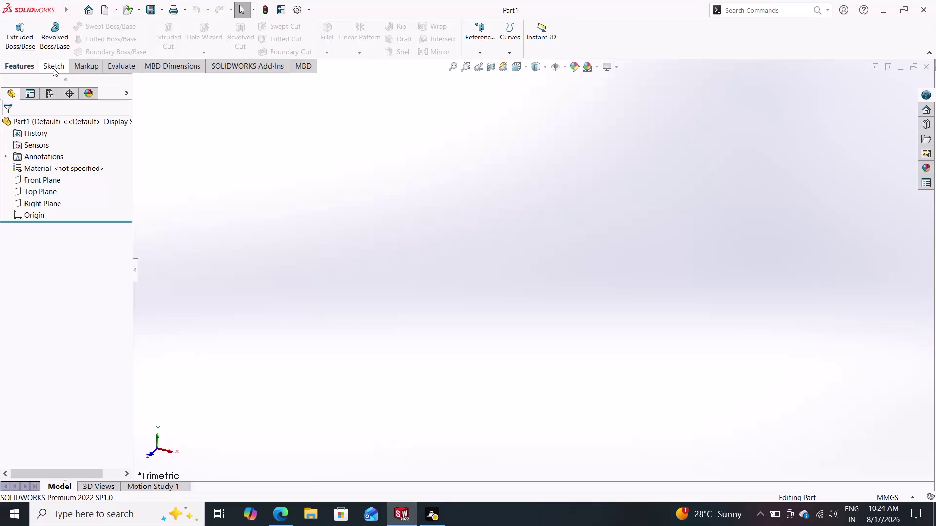
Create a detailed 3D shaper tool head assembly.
Start a new sketch on the Front Plane from the Sketch tab.
click(52, 68)
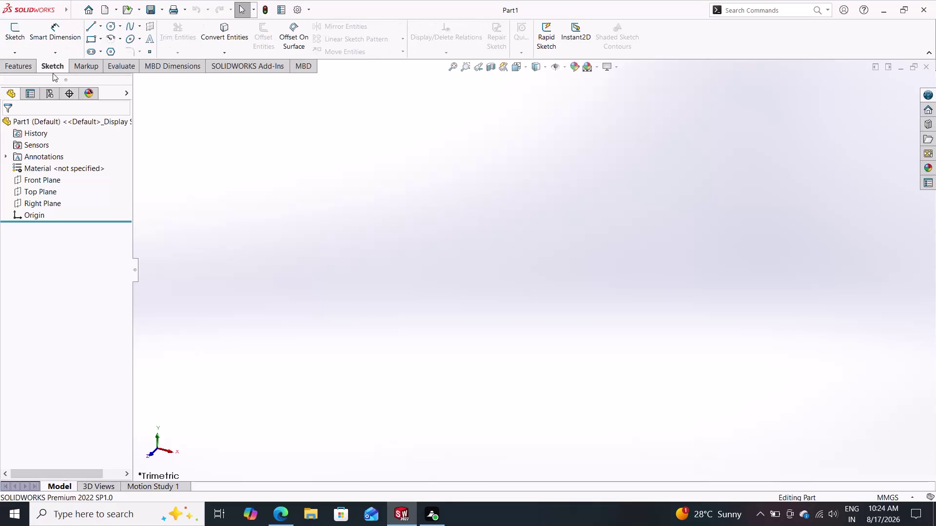
click(56, 177)
click(67, 164)
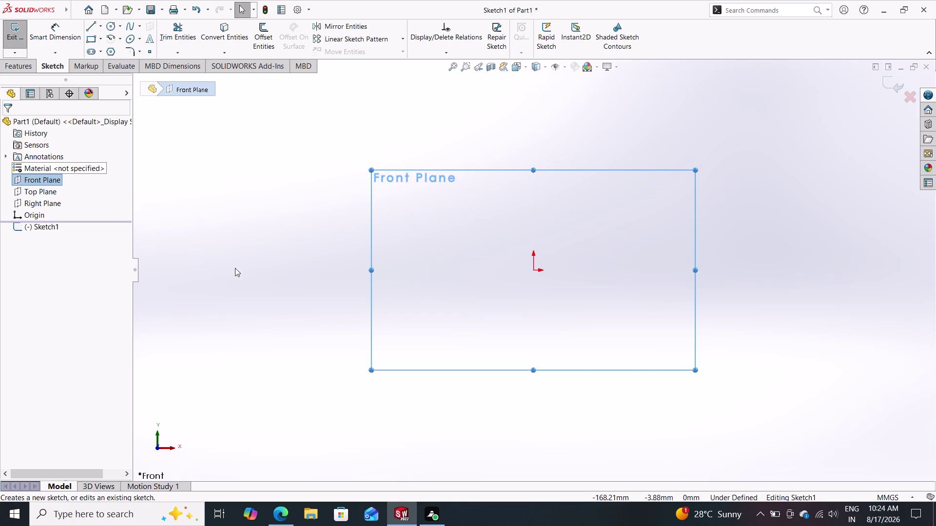
click(92, 31)
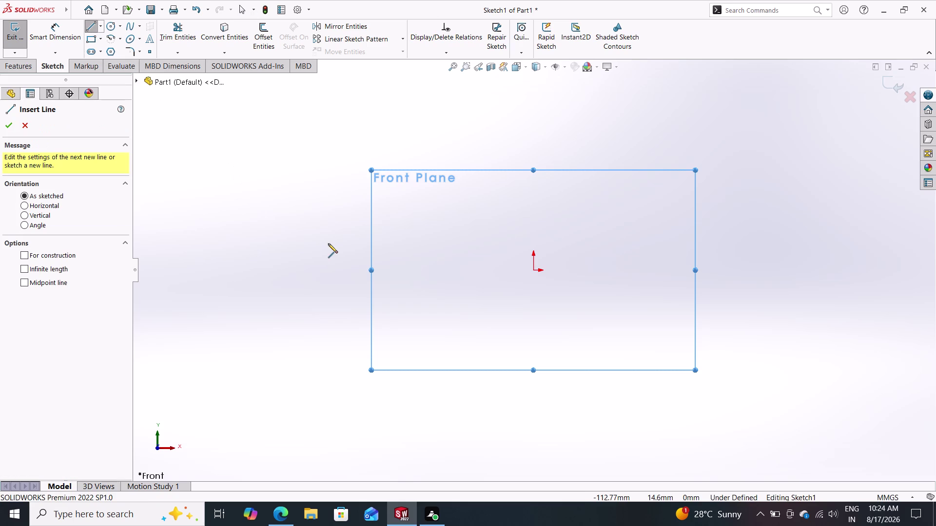
Draw a horizontal centerline through the origin with the Centerline tool.
key(Escape)
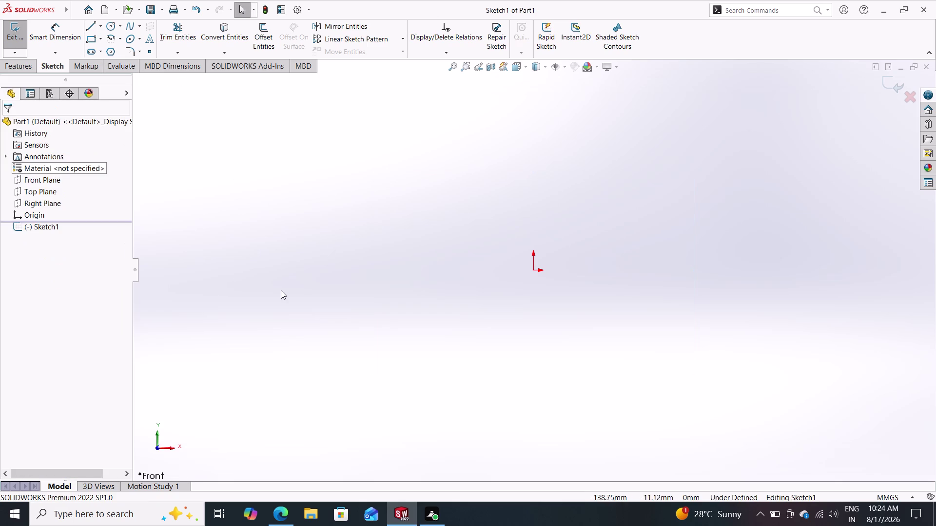
click(103, 27)
click(108, 48)
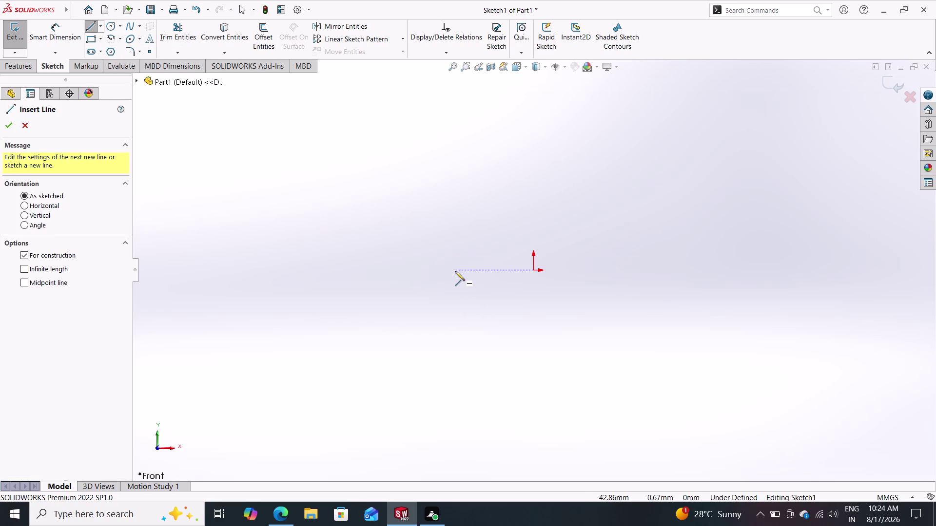
click(439, 271)
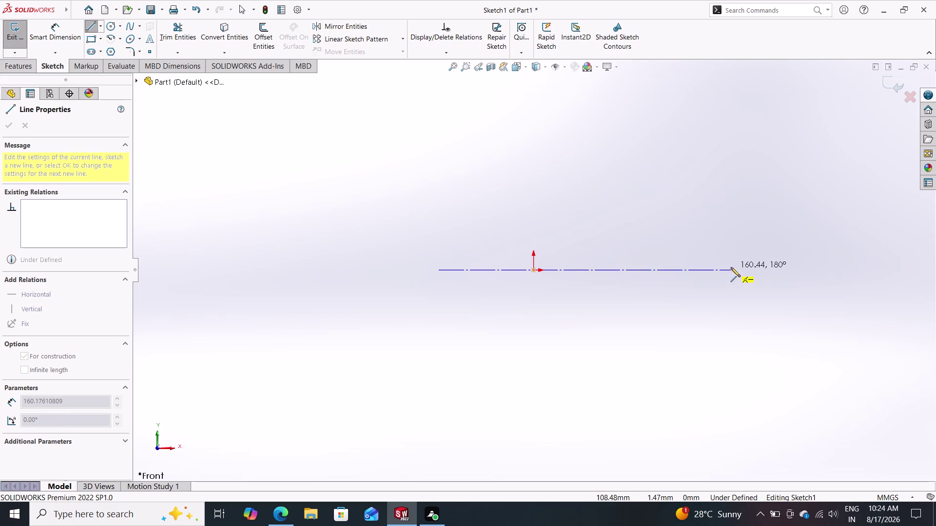
click(702, 269)
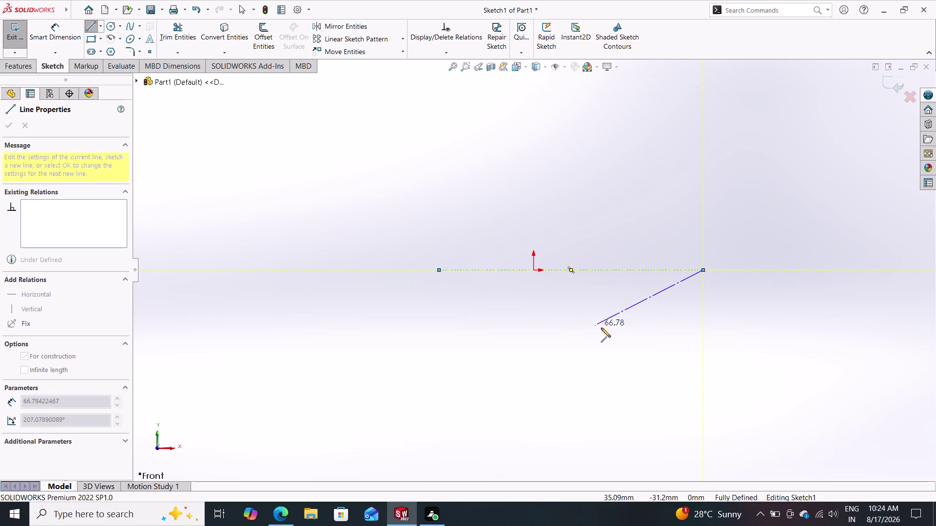
double_click(615, 327)
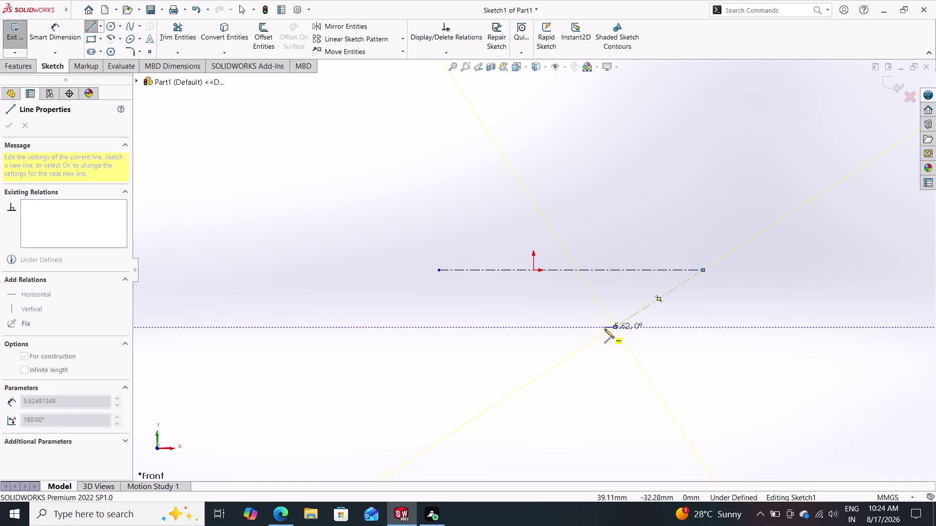
double_click(677, 332)
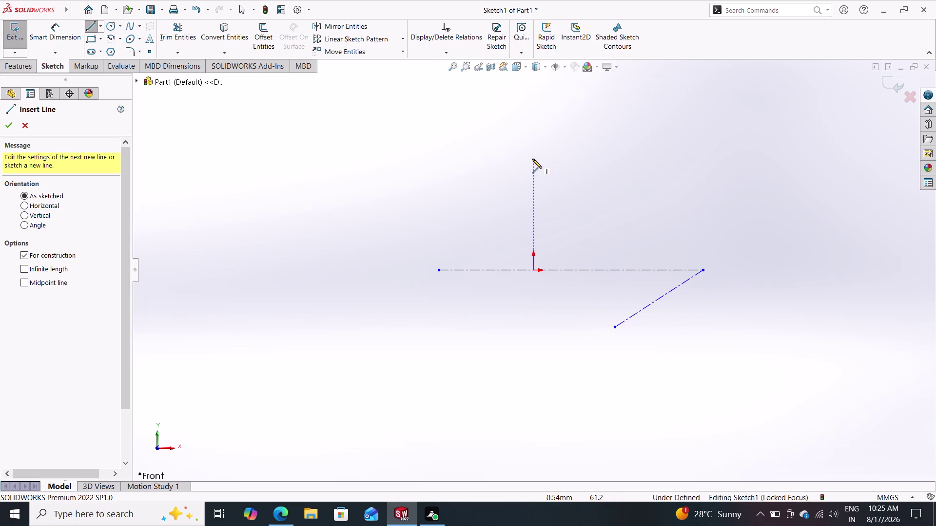
Draw a vertical centerline through the origin and delete the stray angled line.
click(530, 135)
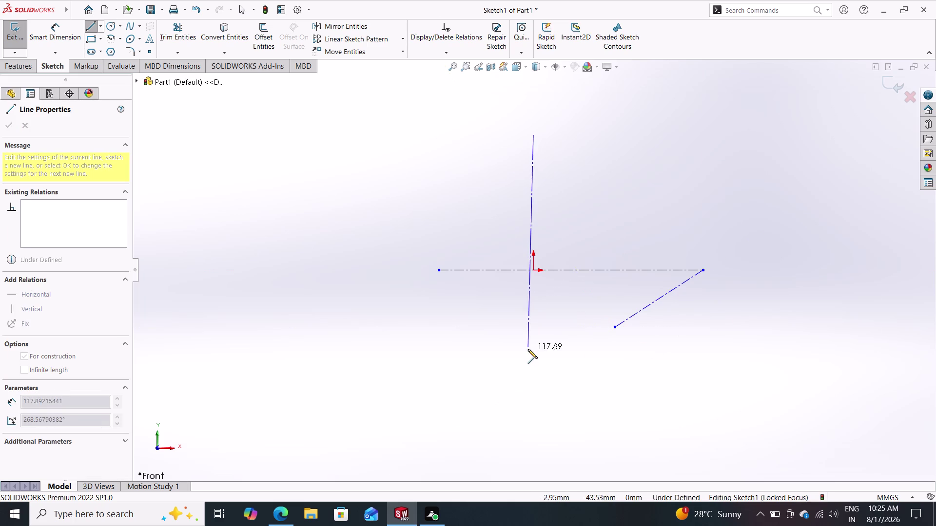
click(532, 389)
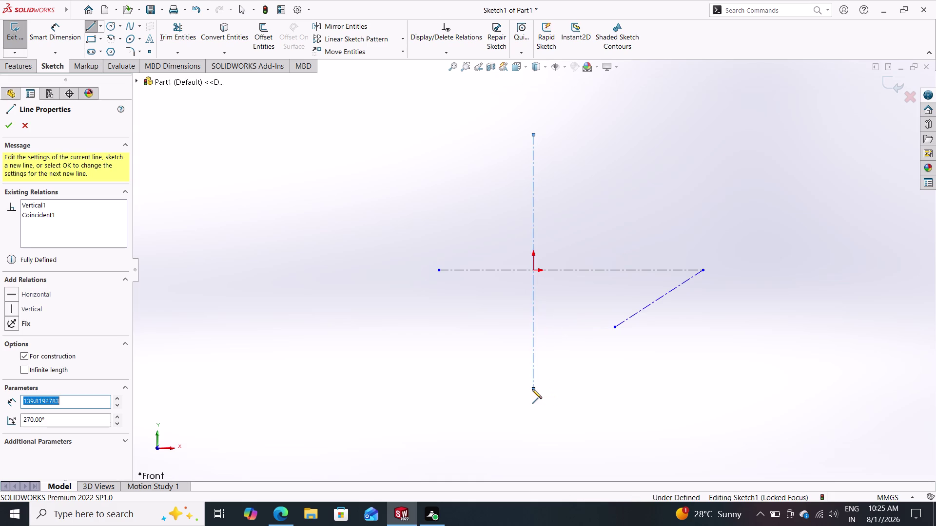
double_click(555, 386)
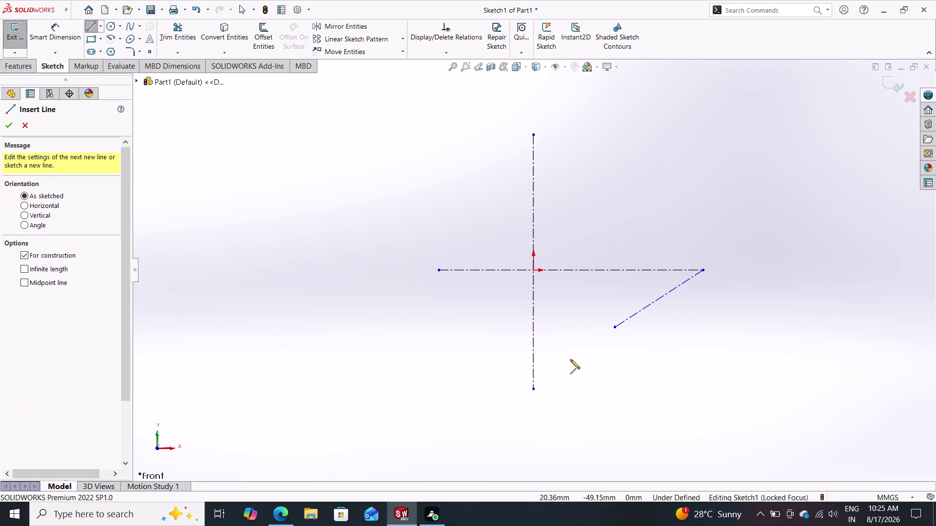
key(Escape)
click(635, 311)
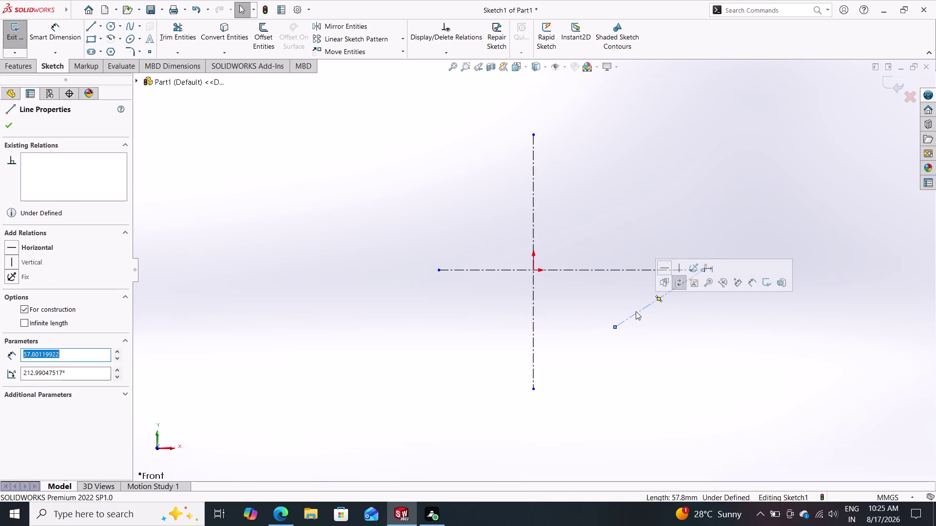
key(Delete)
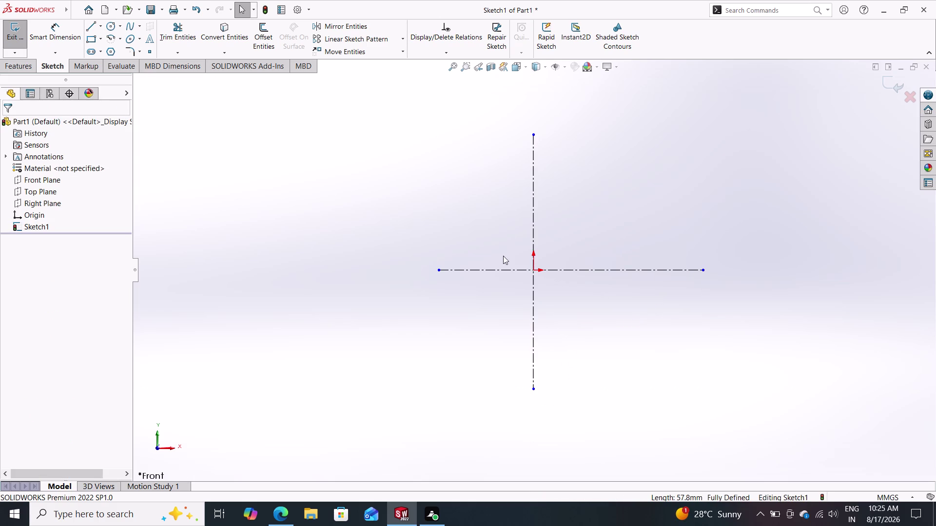
Drag the horizontal centerline's left endpoint farther left of the origin.
drag(438, 269, 390, 273)
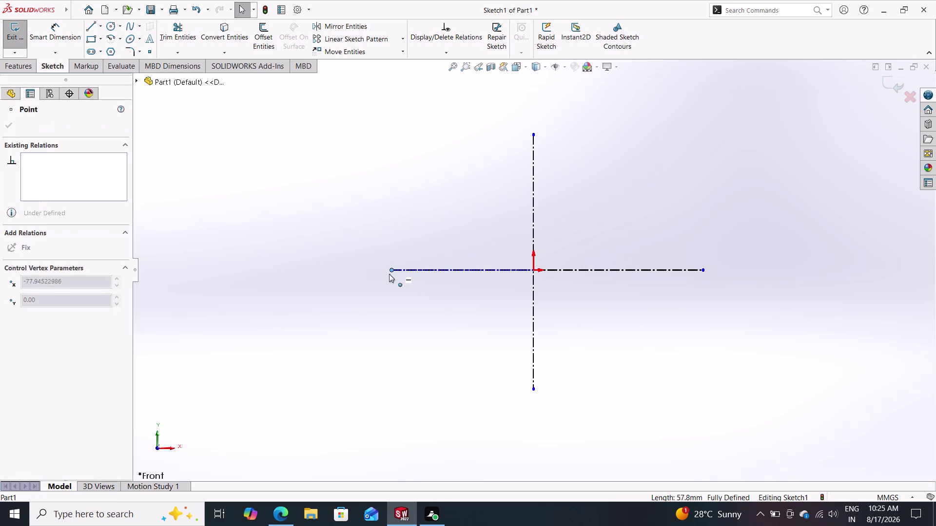
drag(390, 274, 370, 274)
click(476, 336)
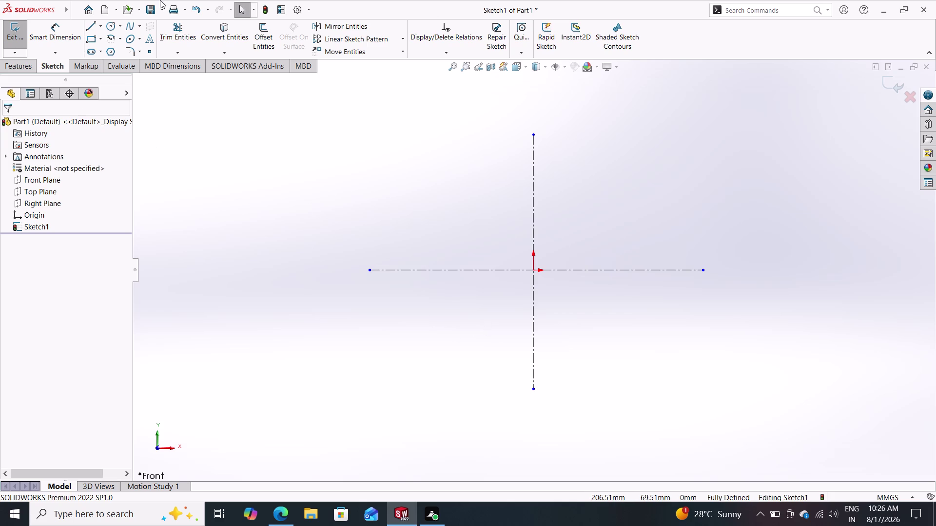
click(110, 29)
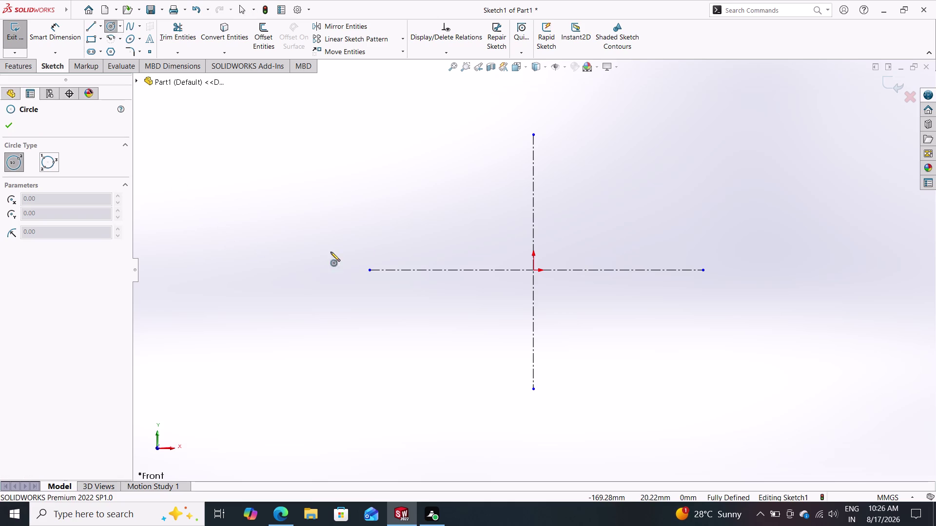
Draw a circle centred on the origin, its radius reaching the centerline's end.
click(532, 270)
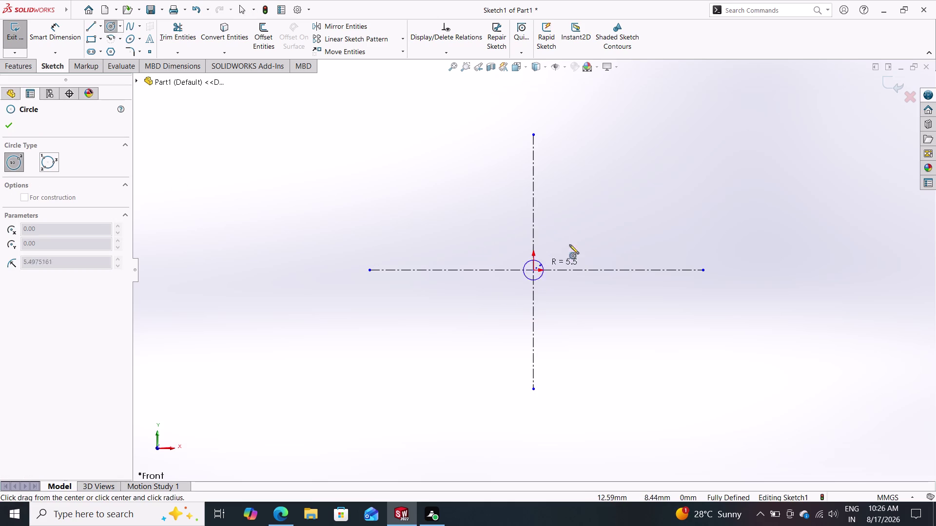
click(644, 142)
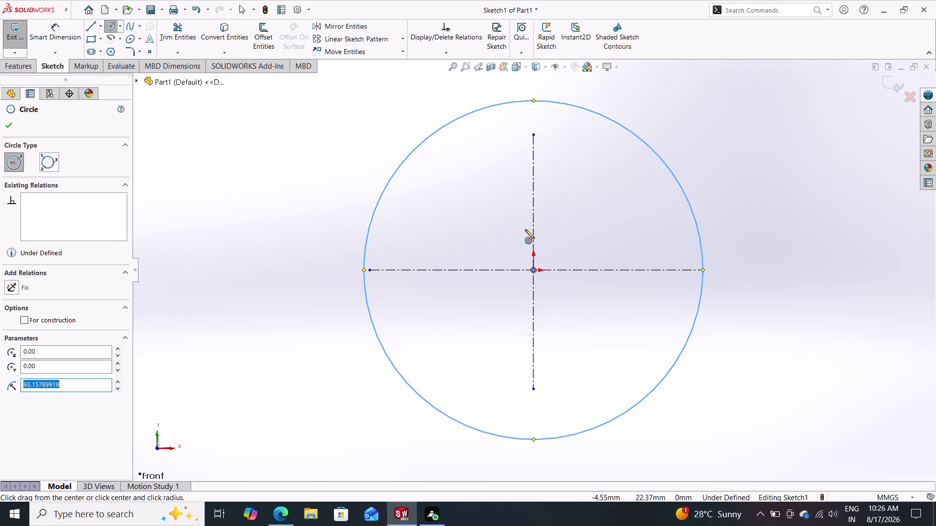
click(64, 32)
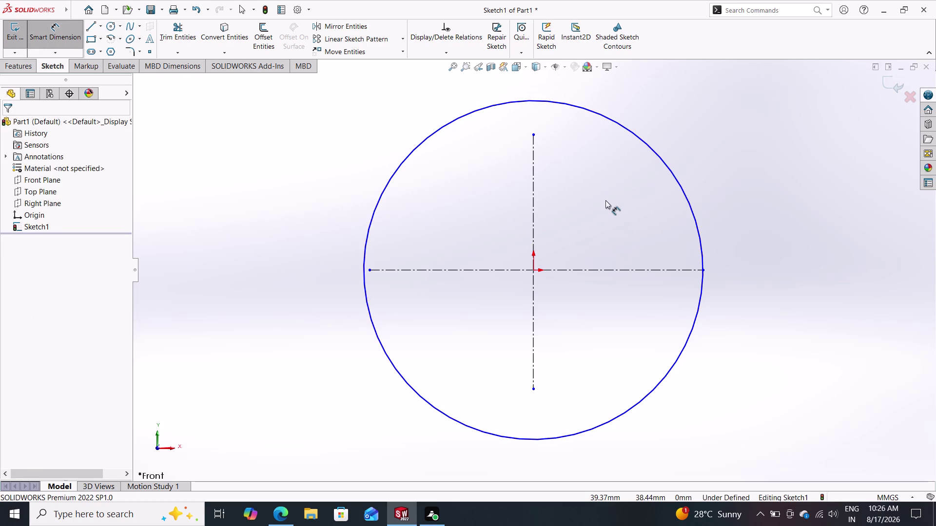
click(683, 187)
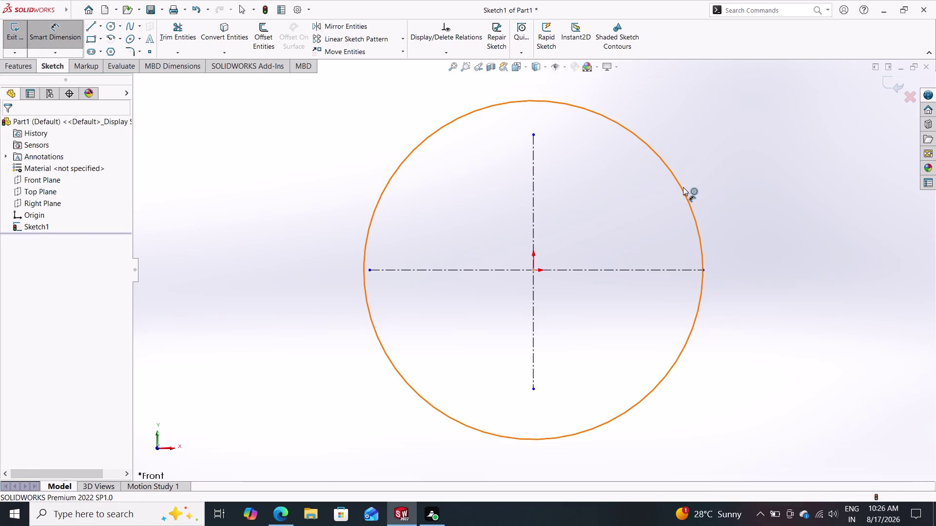
Place a diameter dimension beside the circle and clear its existing value.
click(738, 211)
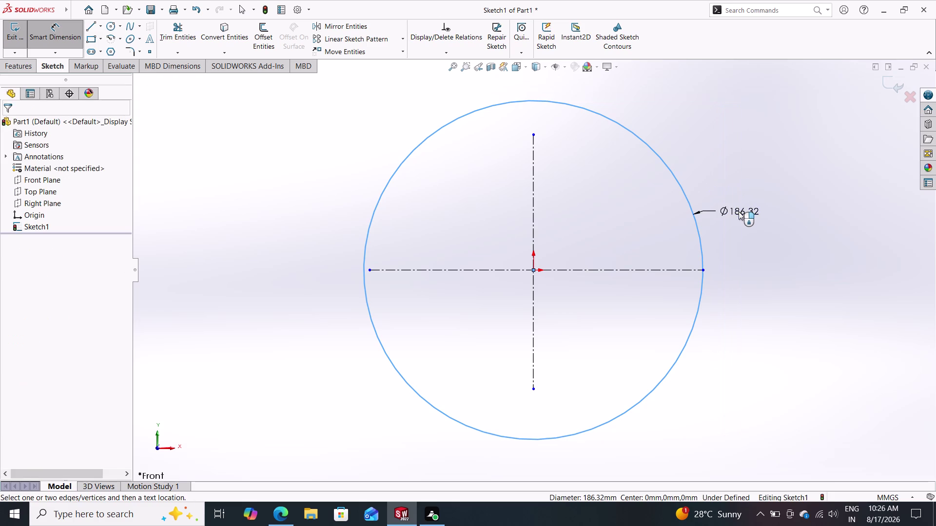
key(End)
key(Clear)
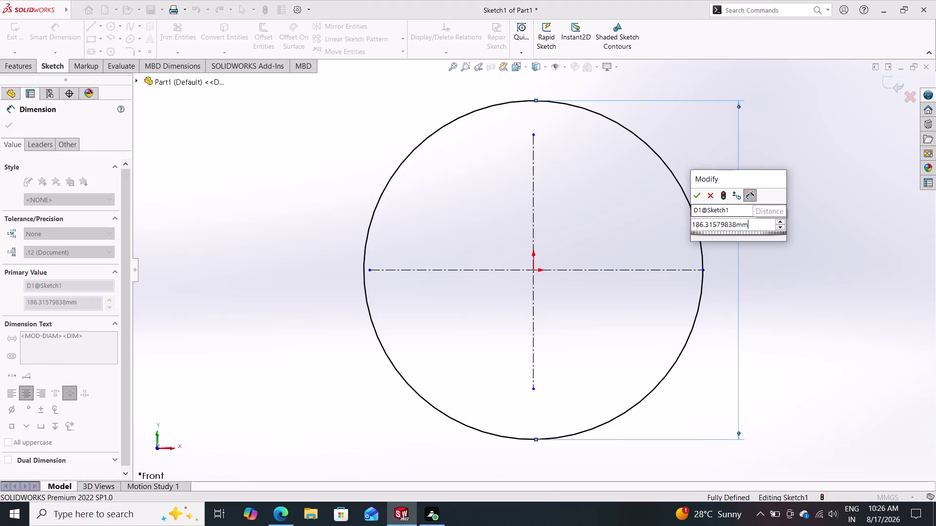
key(Clear)
drag(762, 229, 667, 234)
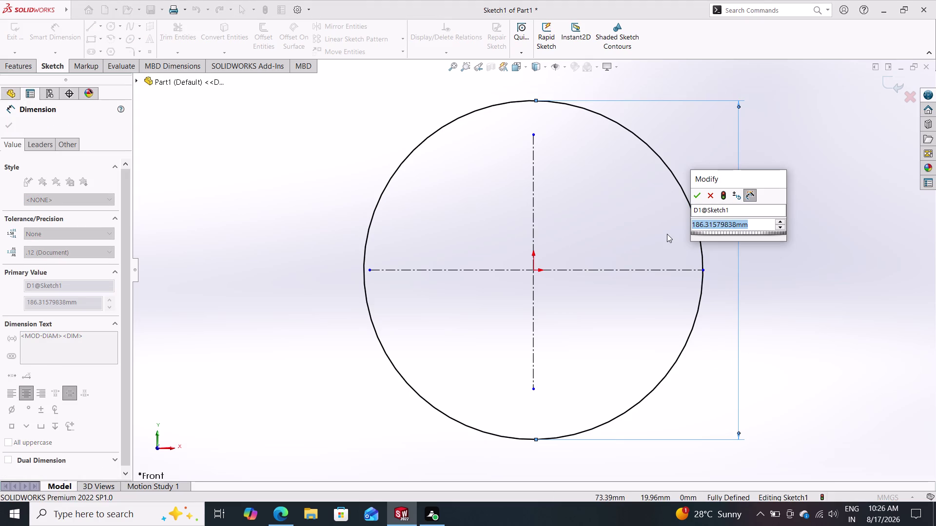
key(End)
key(Clear)
key(Clear)
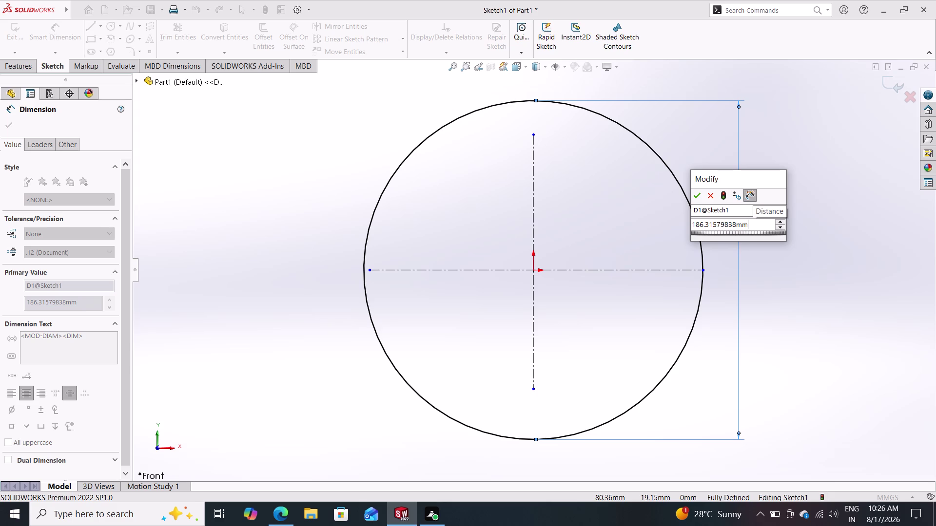
drag(755, 222, 638, 237)
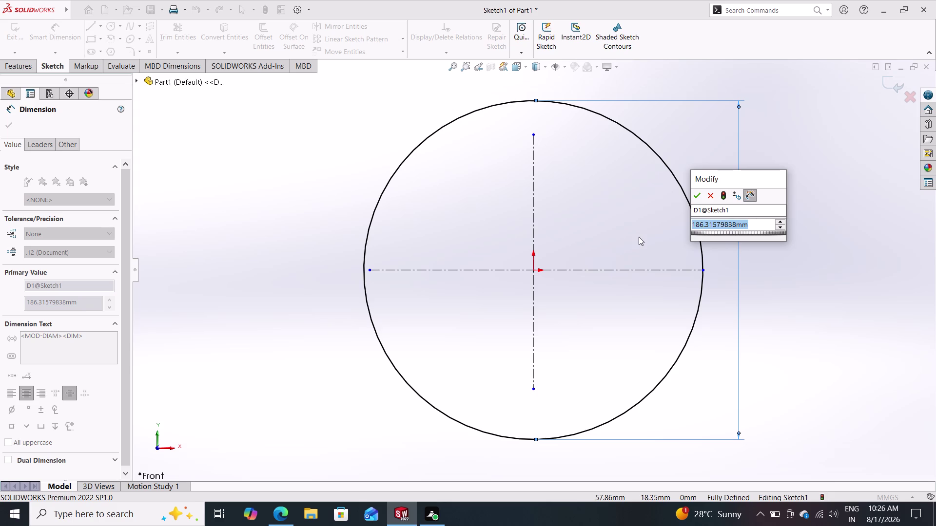
key(BackSpace)
key(End)
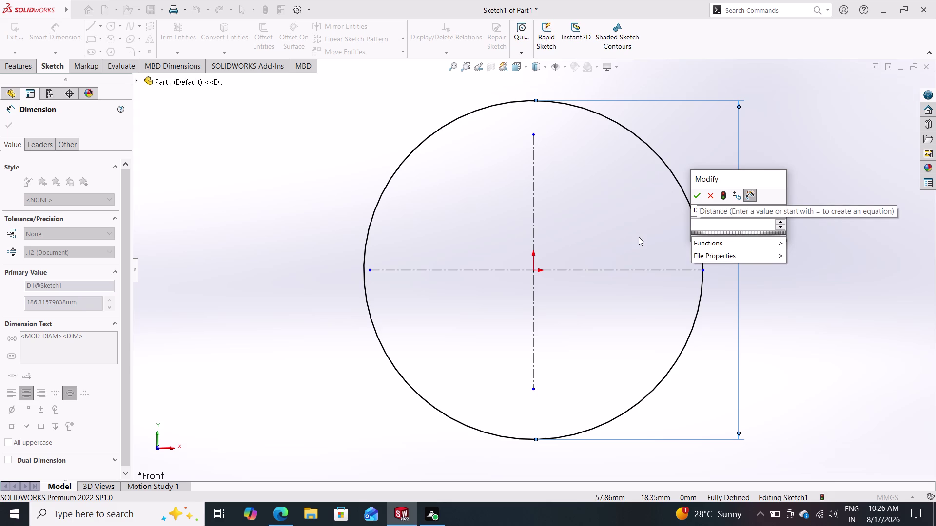
key(Clear)
key(Clear)
key(End)
Enter 115+115 so the circle's diameter becomes 230 mm.
text(155)
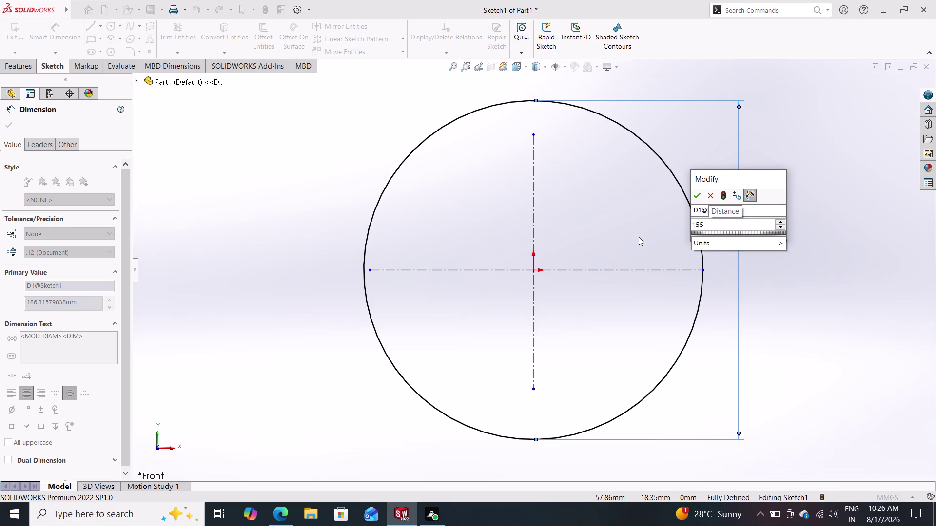
text(+155)
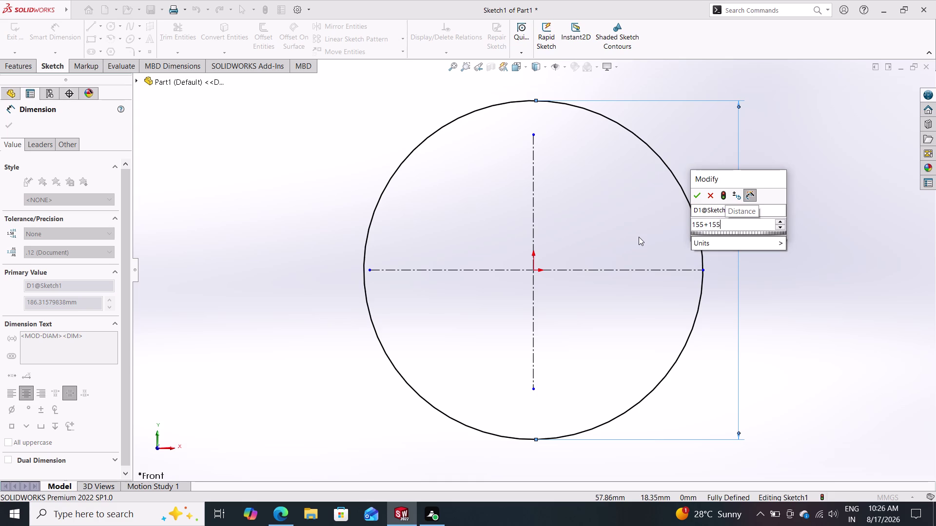
key(BackSpace)
key(BackSpace)
key(BackSpace)
key(BackSpace)
key(BackSpace)
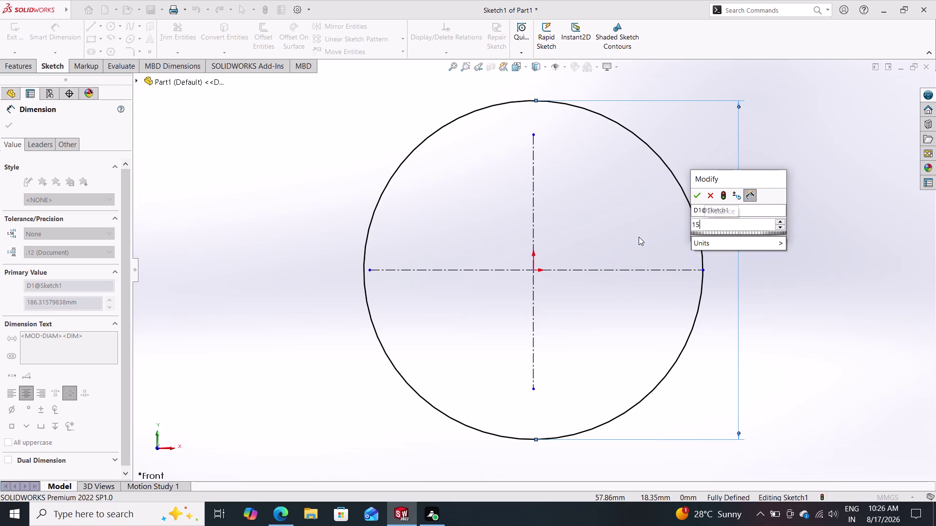
key(BackSpace)
text(15)
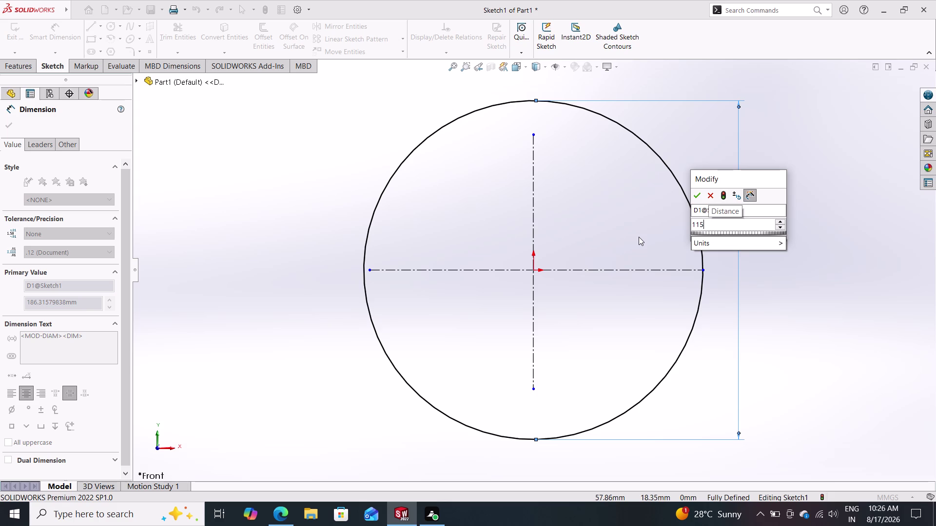
text(+115)
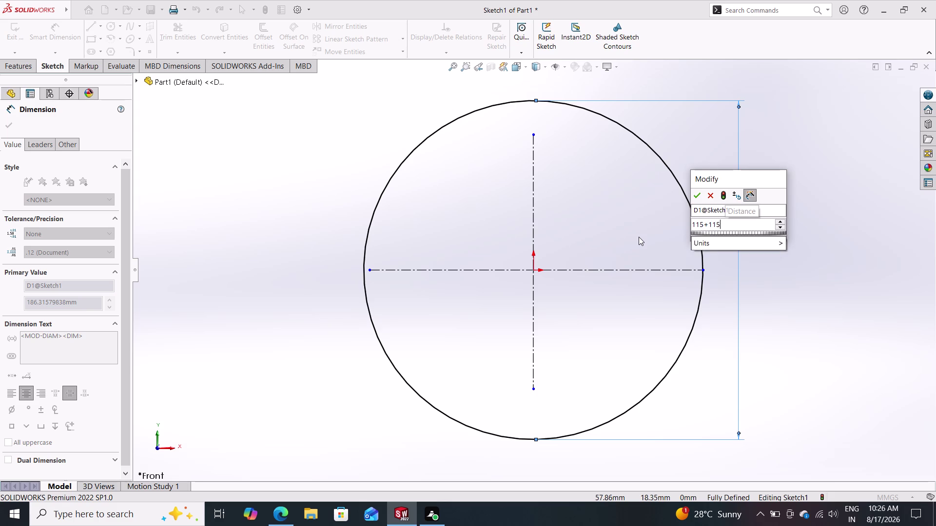
key(Return)
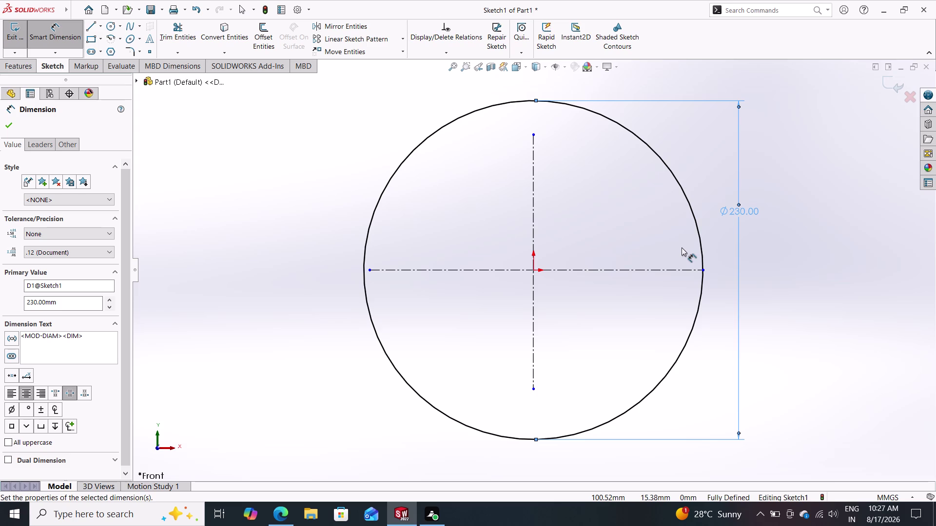
middle_click(681, 247)
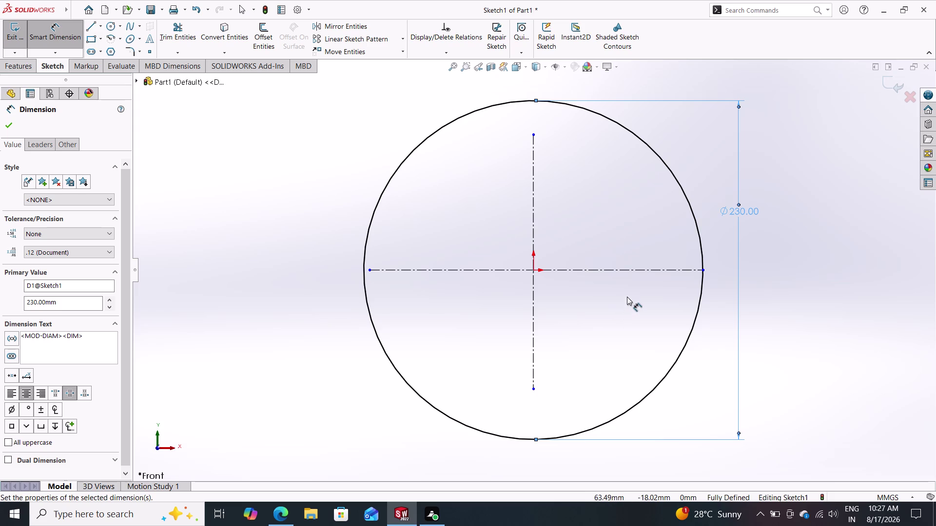
key(Escape)
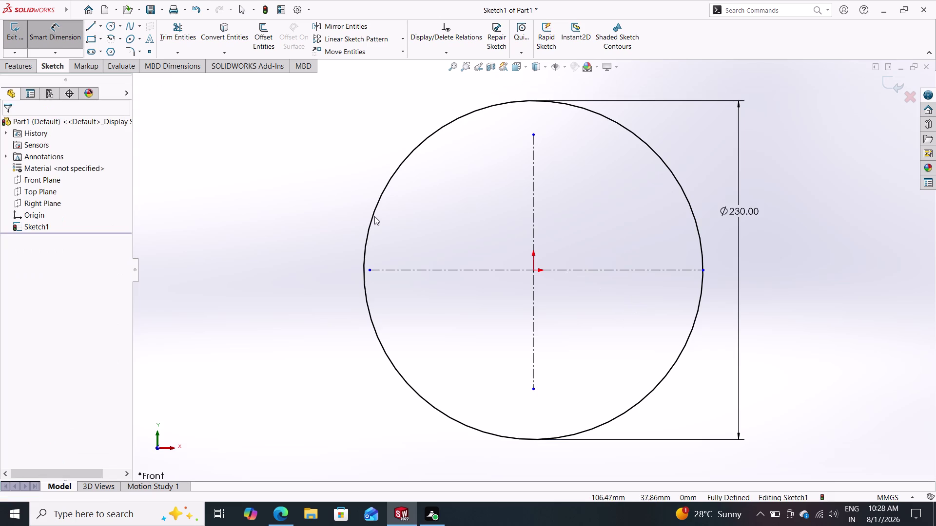
Draw a vertical line from the circle's top quadrant to its bottom quadrant.
click(92, 28)
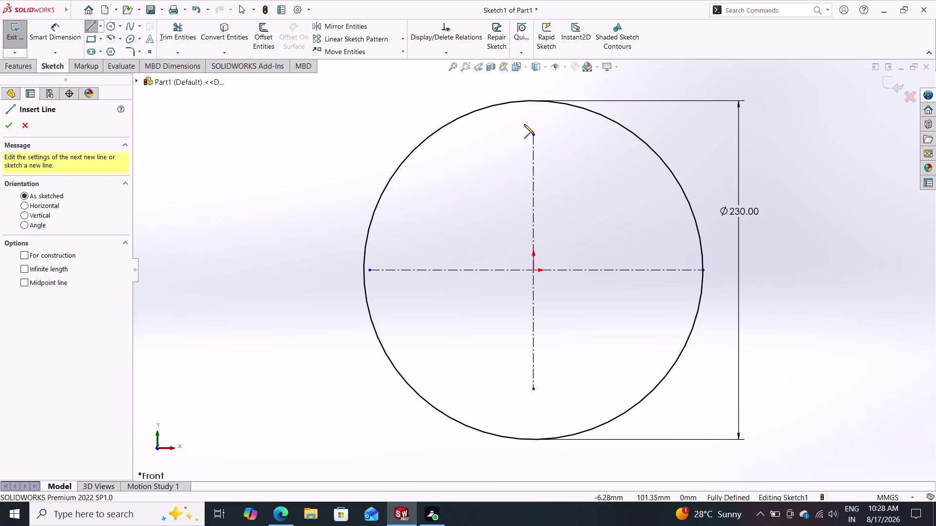
click(533, 101)
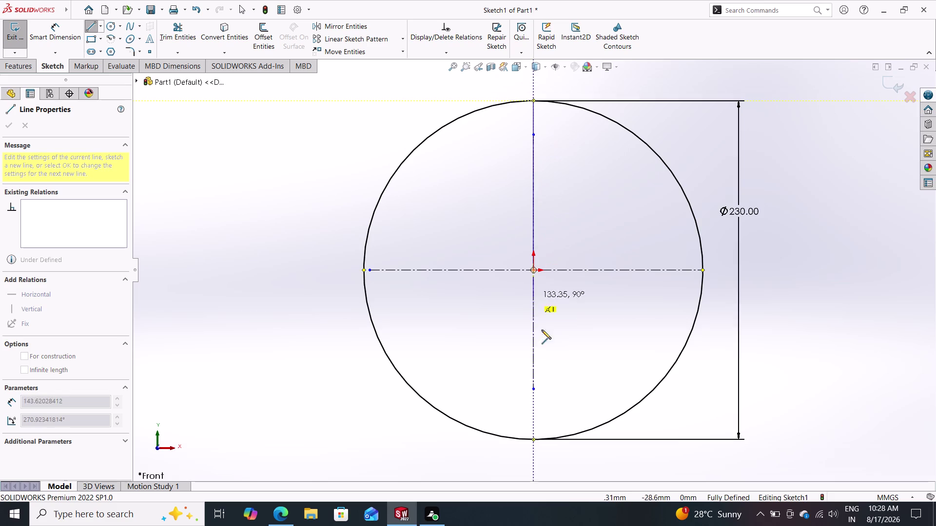
click(533, 439)
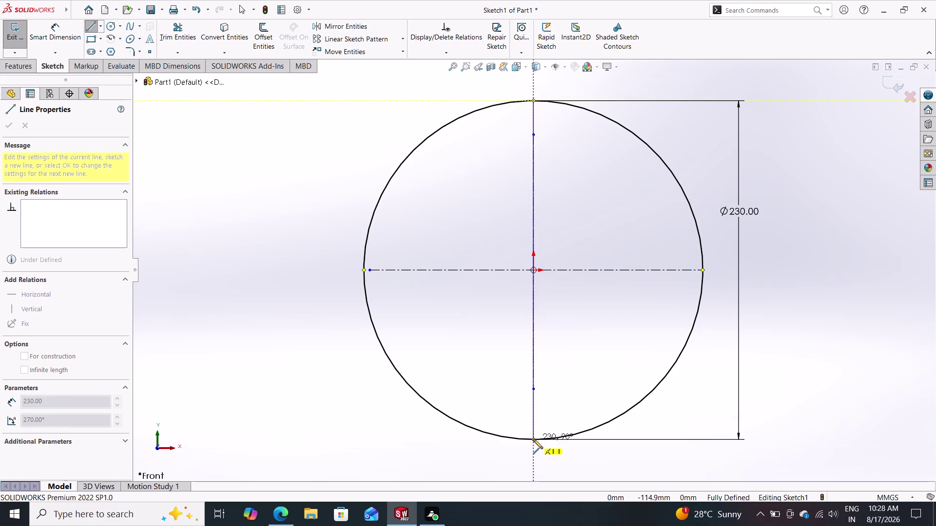
key(Escape)
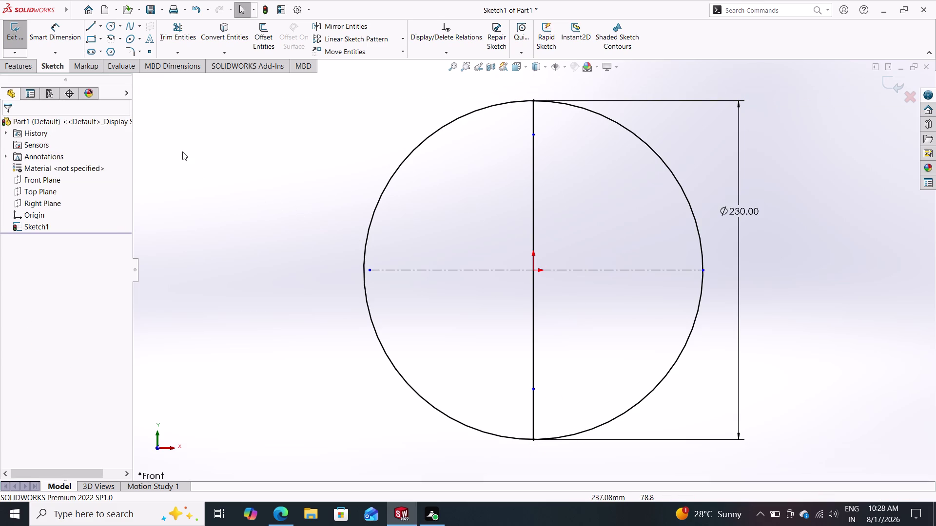
click(257, 32)
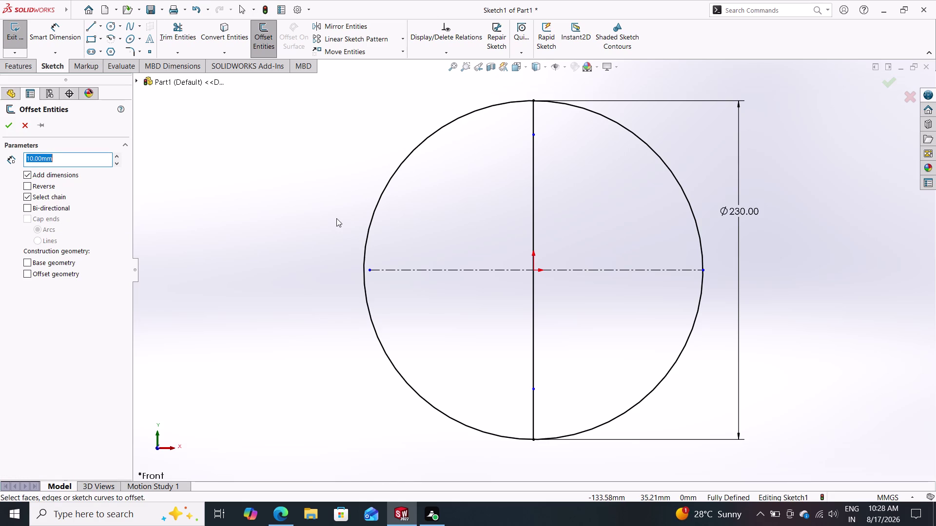
Offset the centre line 50 mm to the left.
text(50)
key(Return)
click(532, 210)
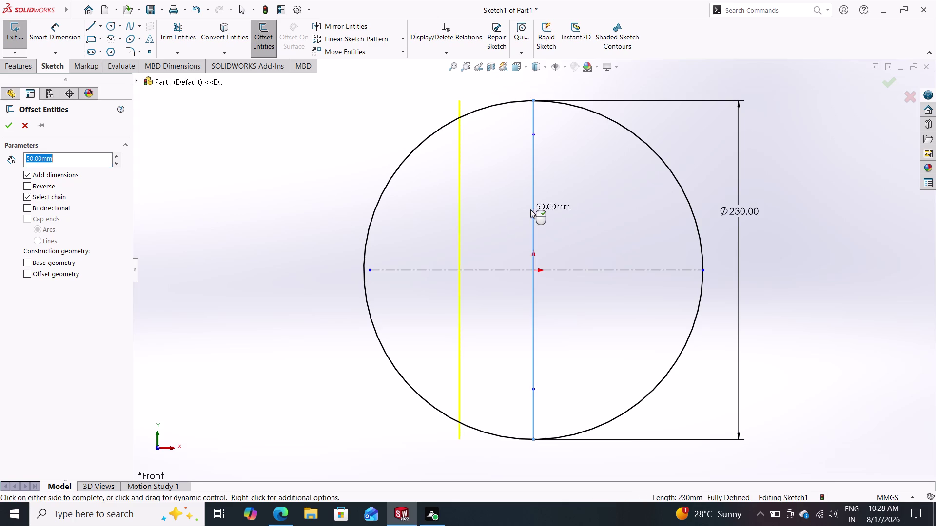
click(460, 219)
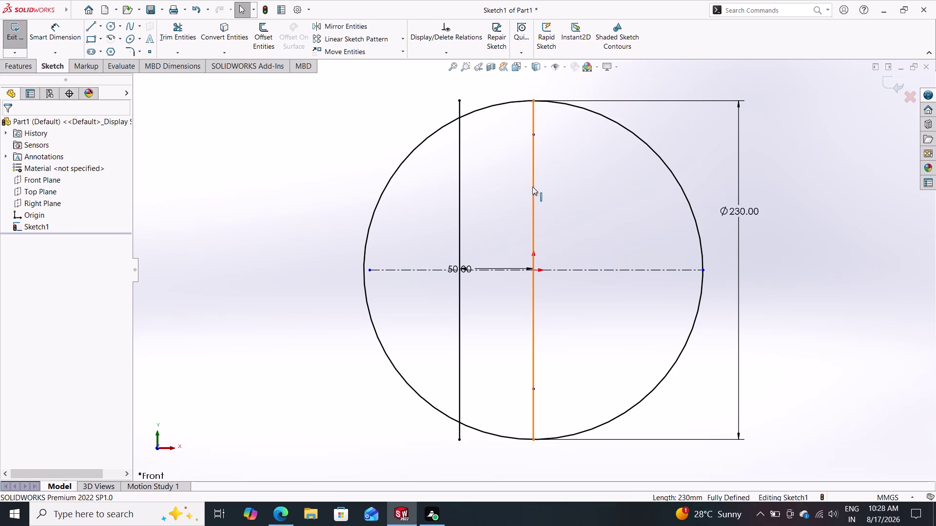
click(532, 187)
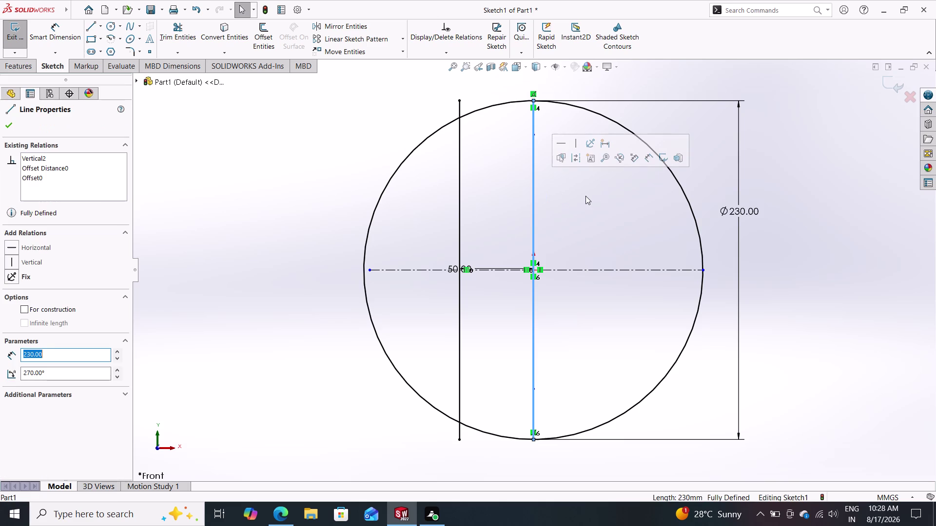
key(Escape)
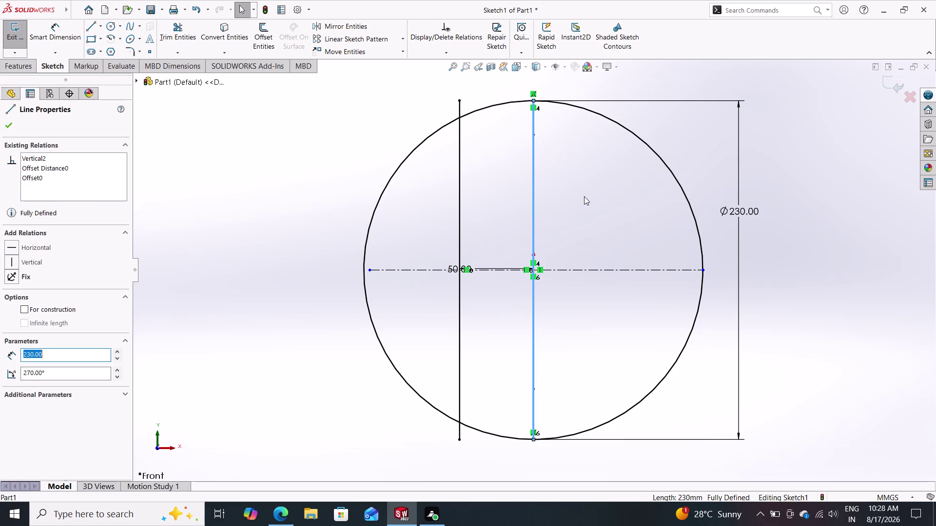
key(Escape)
key(grave)
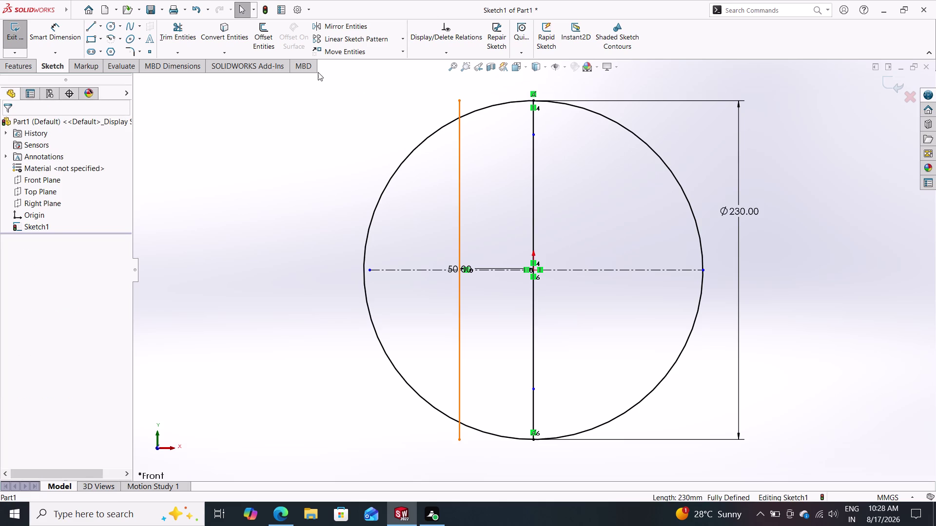
Offset the centre line 50 mm to the right.
click(266, 33)
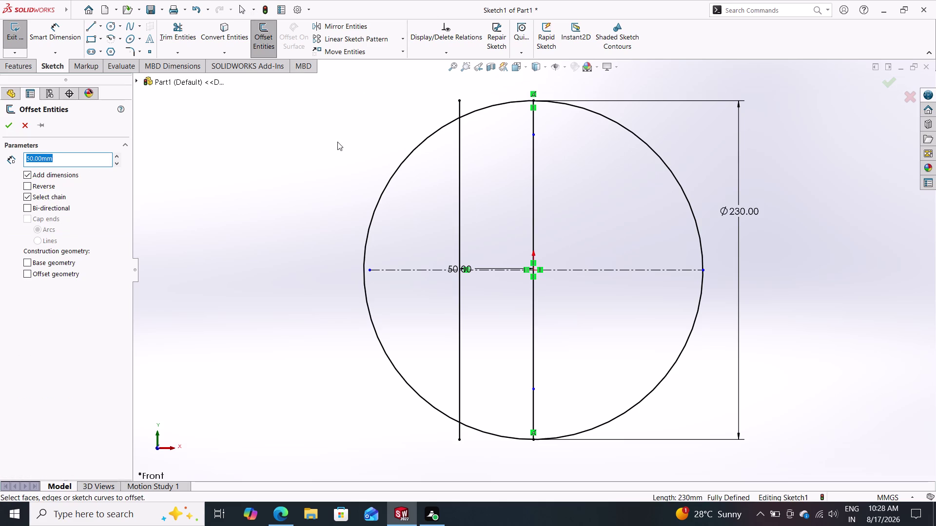
click(25, 184)
drag(531, 216, 552, 218)
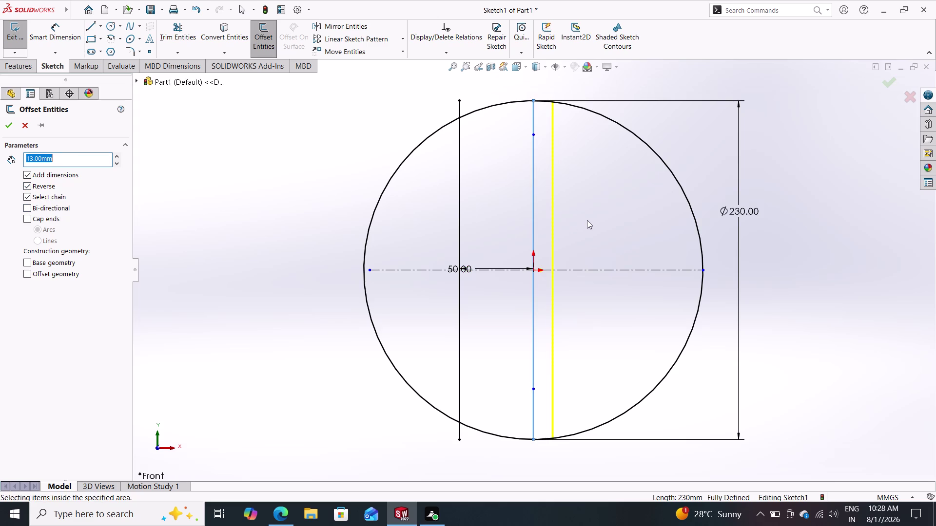
text(50)
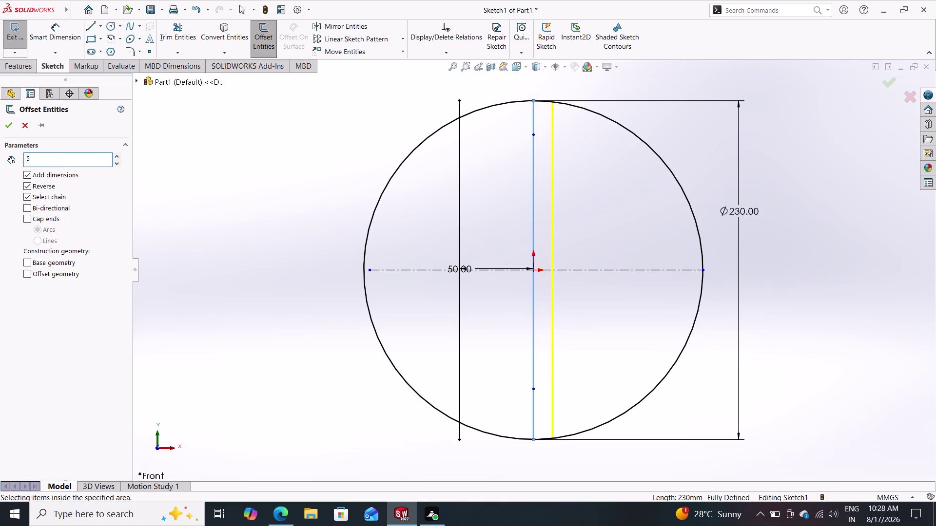
key(Return)
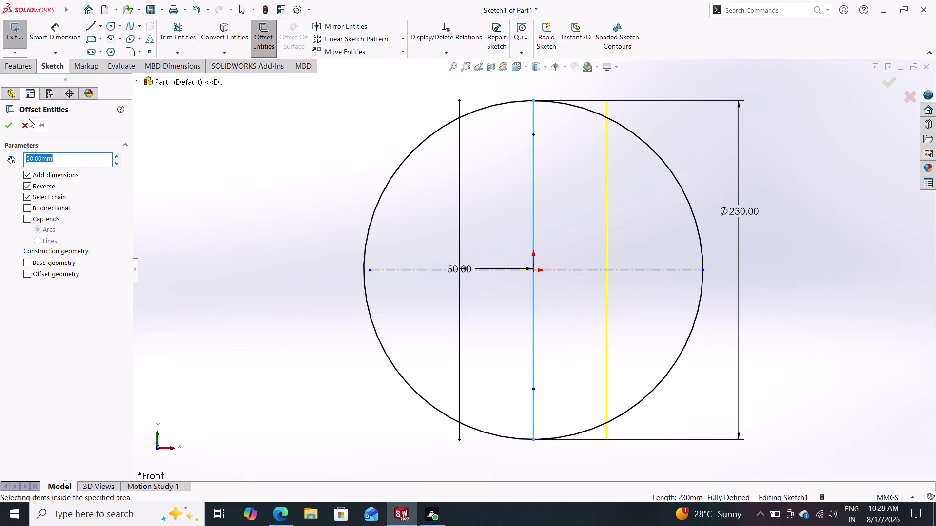
click(11, 121)
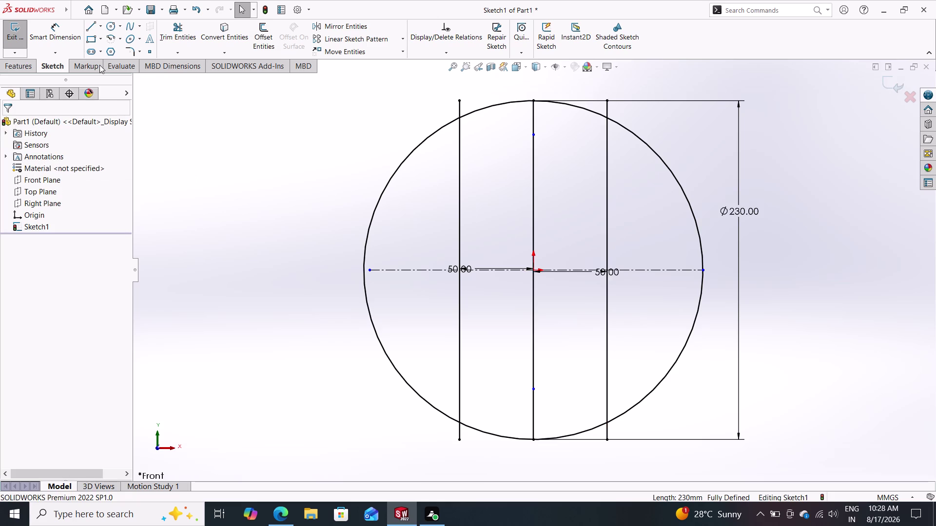
click(175, 35)
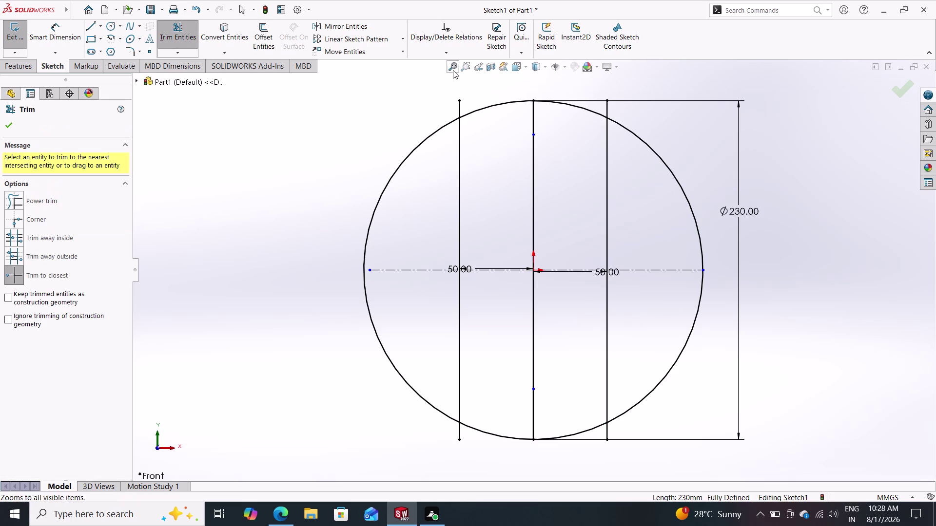
Trim the vertical lines' ends sticking out above and below the circle.
click(457, 107)
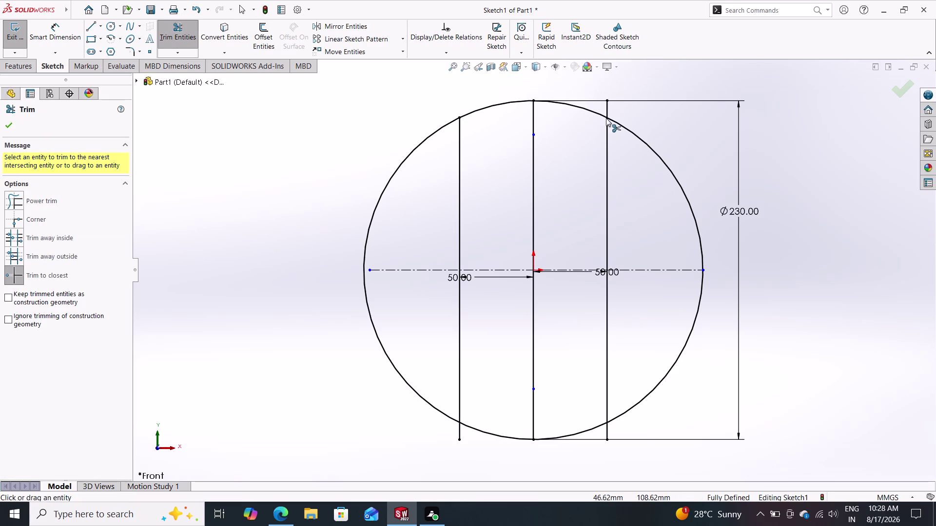
click(608, 107)
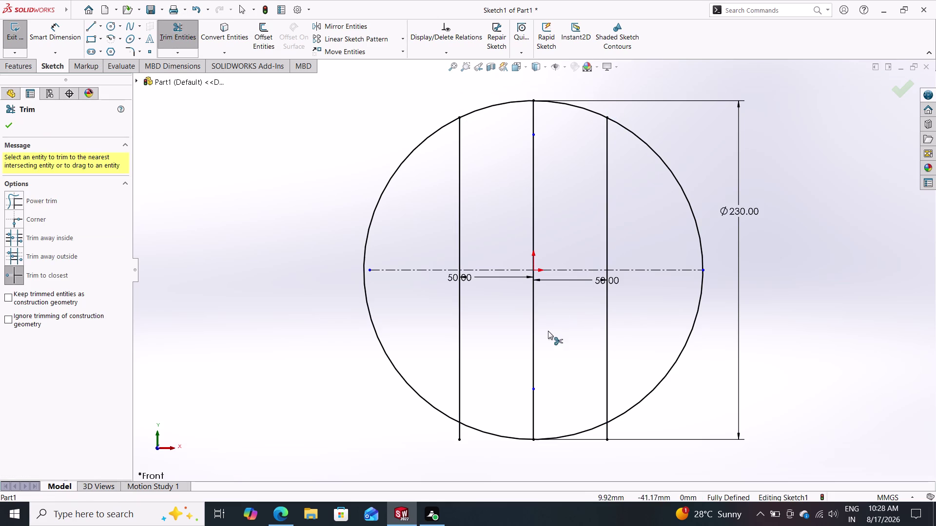
click(460, 429)
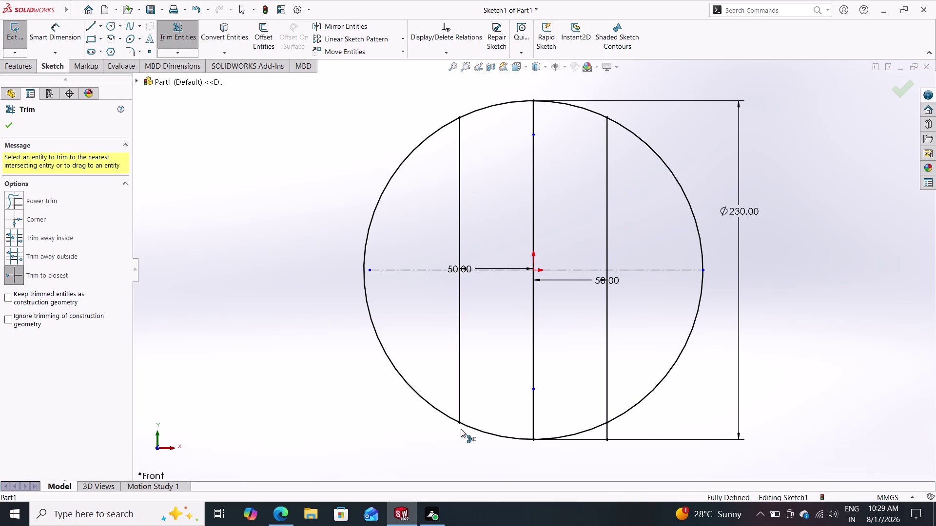
click(607, 430)
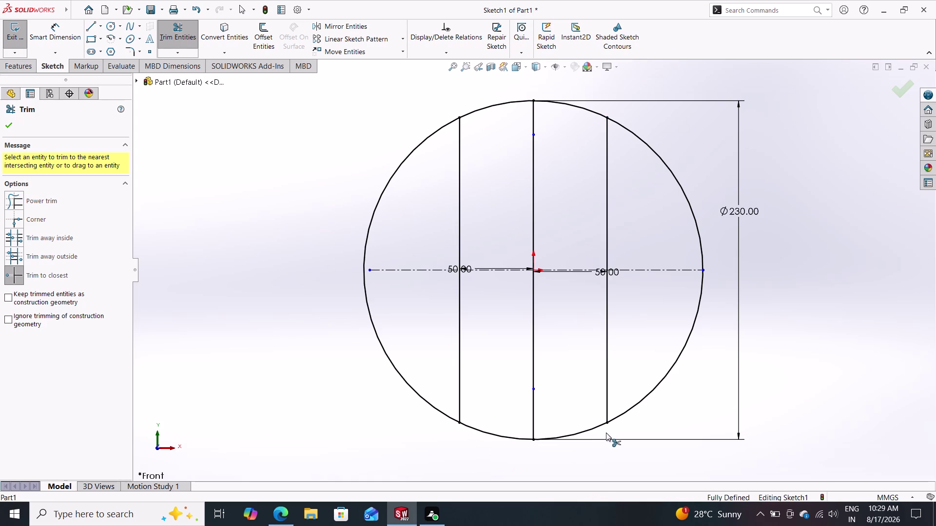
key(Escape)
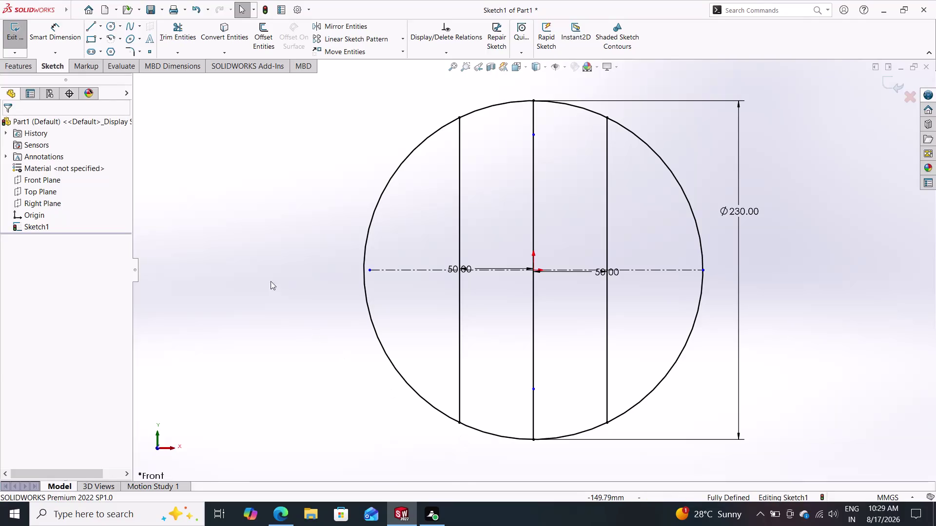
Trim away the circle's left and right arcs outside the vertical lines.
click(179, 29)
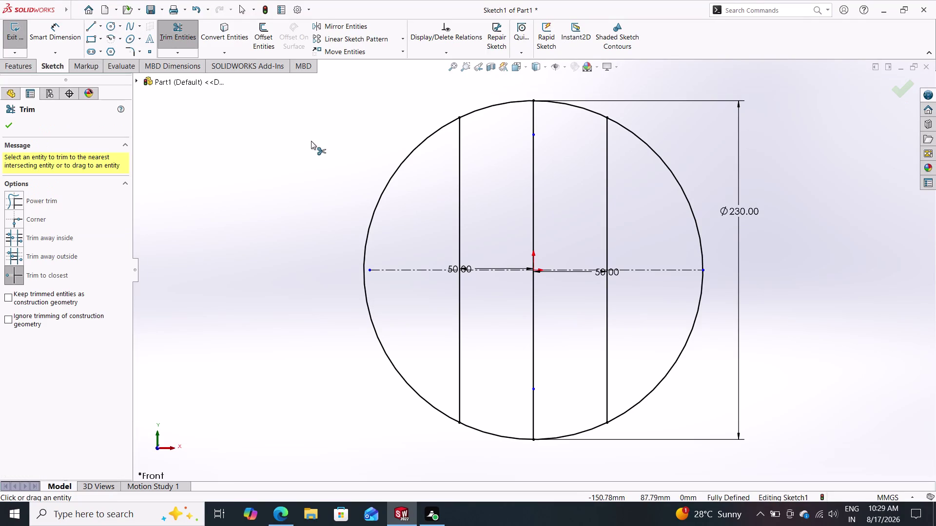
click(392, 176)
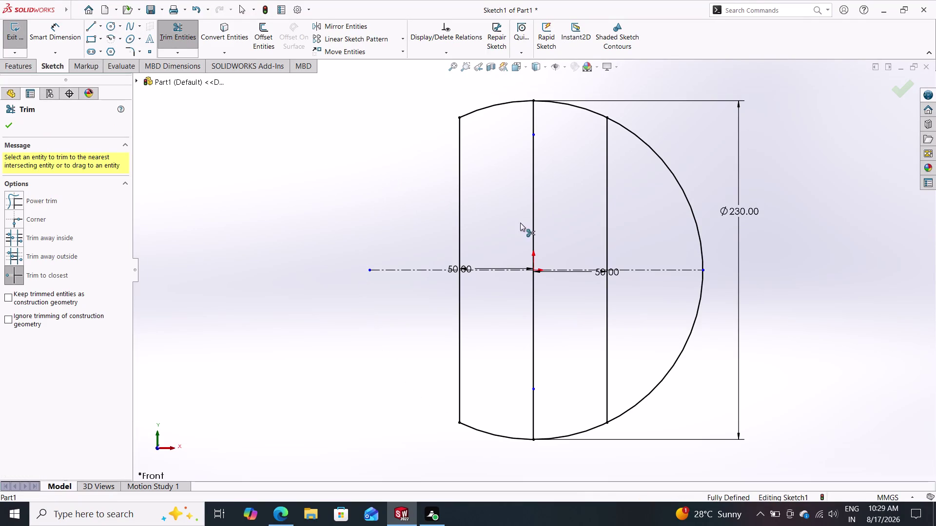
click(694, 214)
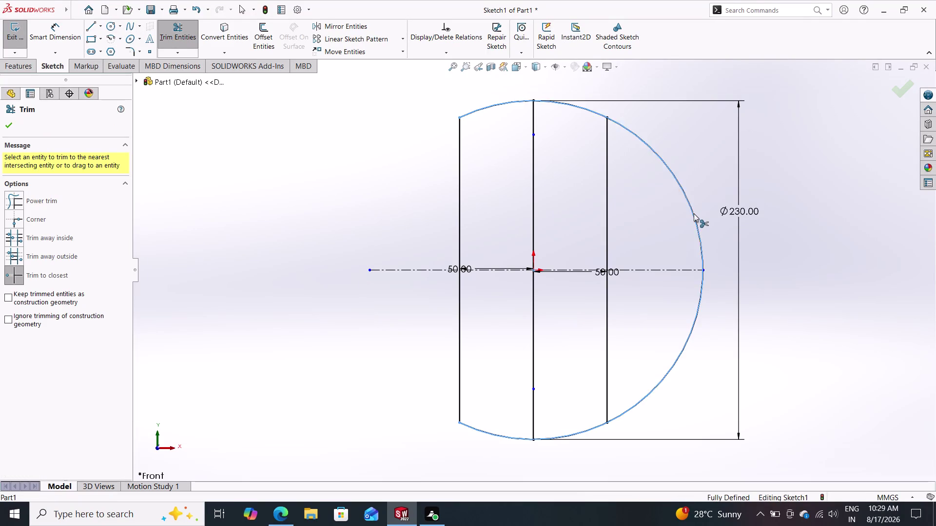
click(702, 293)
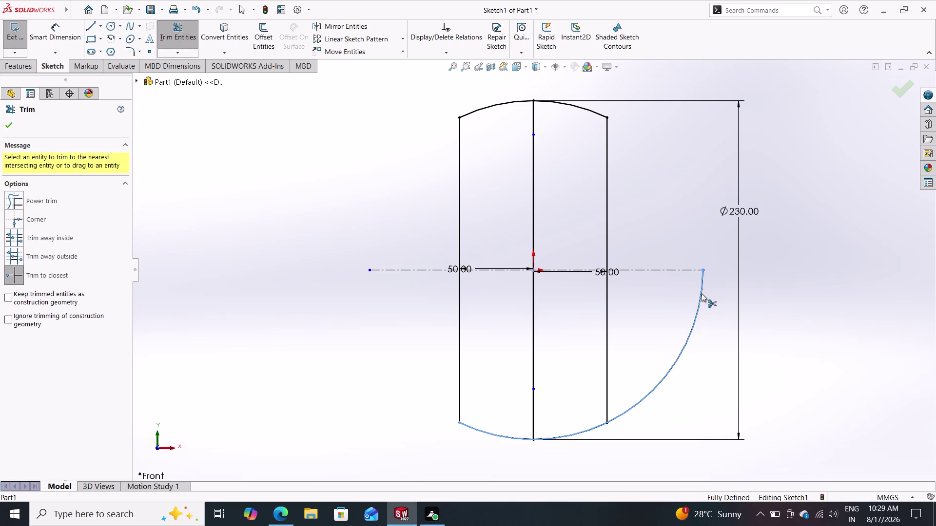
click(12, 121)
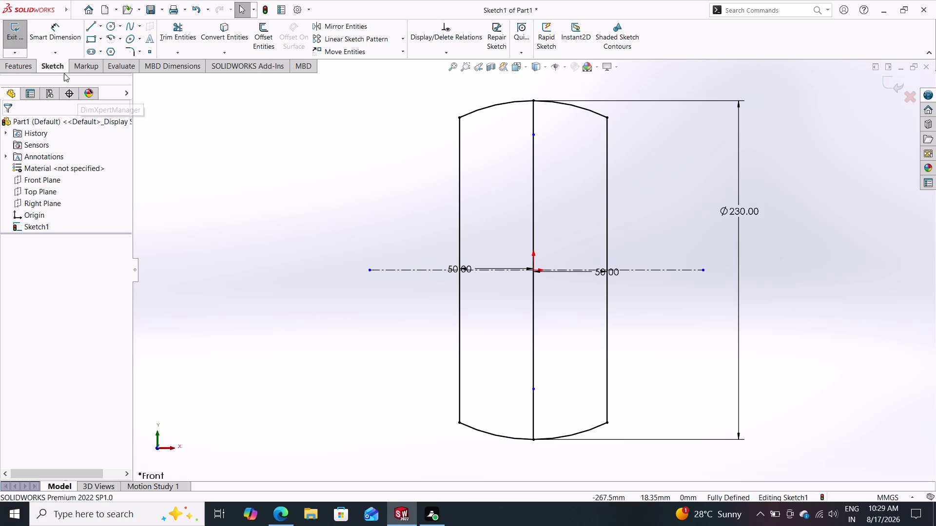
Make the vertical centre line construction geometry.
click(21, 69)
click(27, 35)
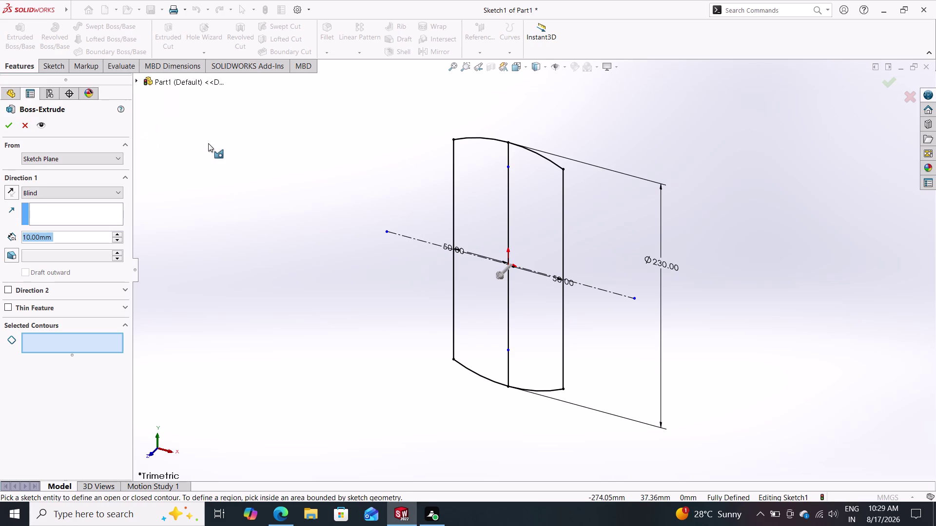
key(Escape)
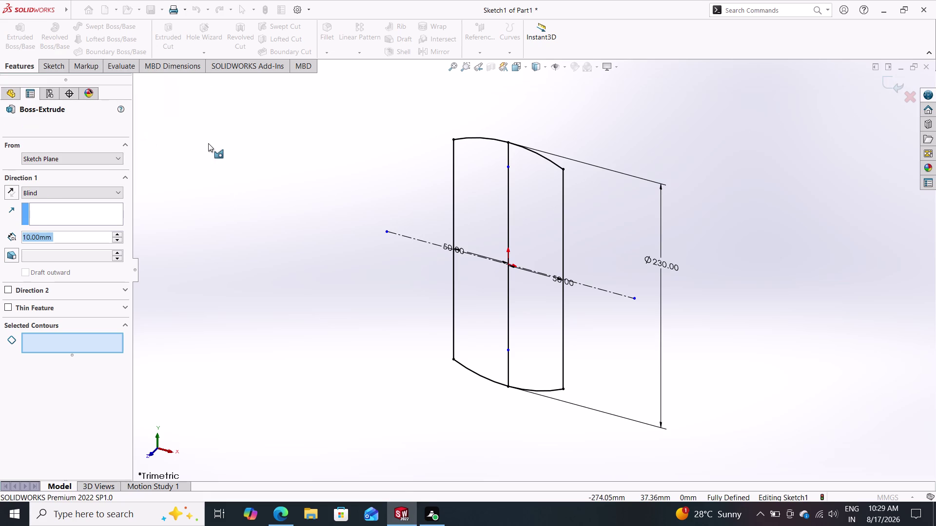
key(Escape)
click(506, 211)
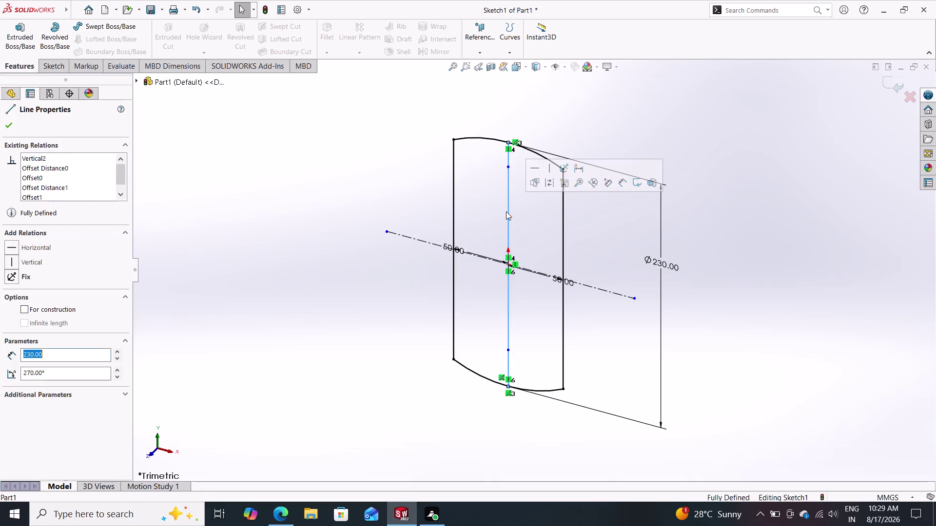
key(Delete)
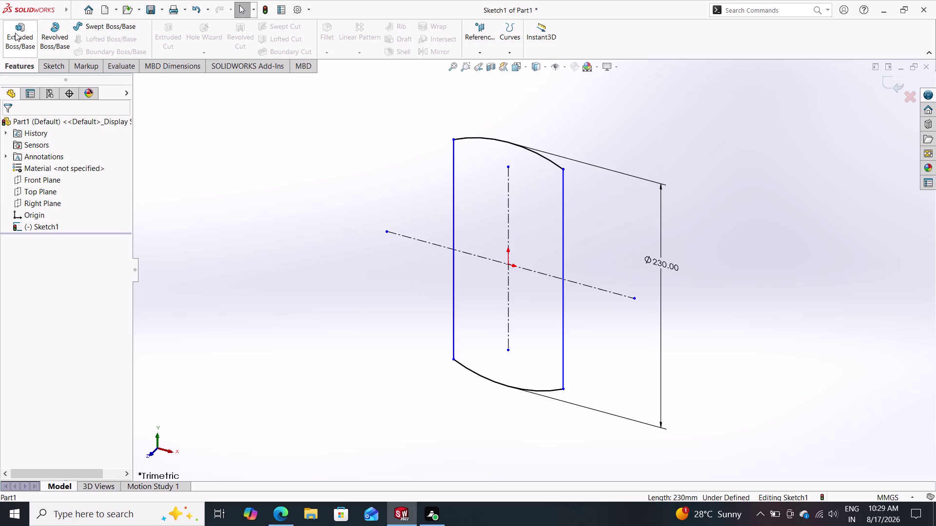
Extrude the sketch 20 mm with a Mid Plane end condition.
click(10, 33)
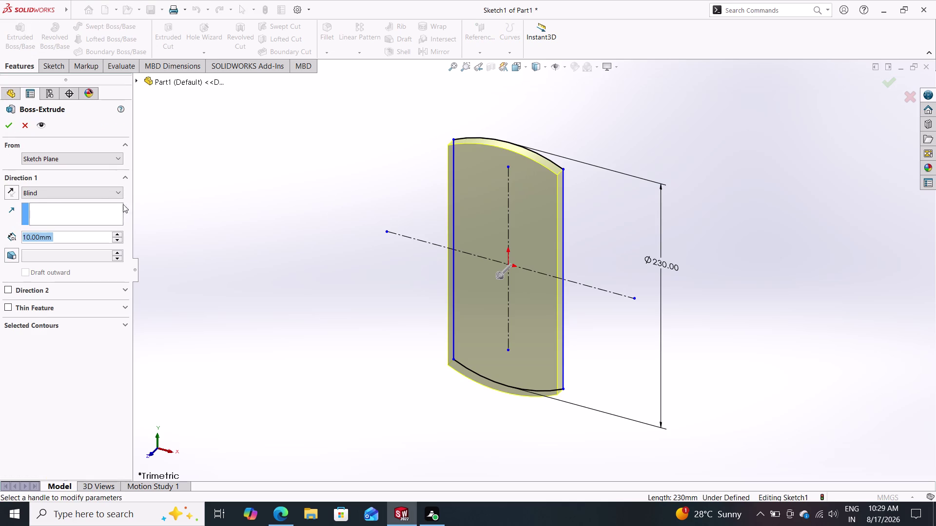
click(97, 189)
click(67, 244)
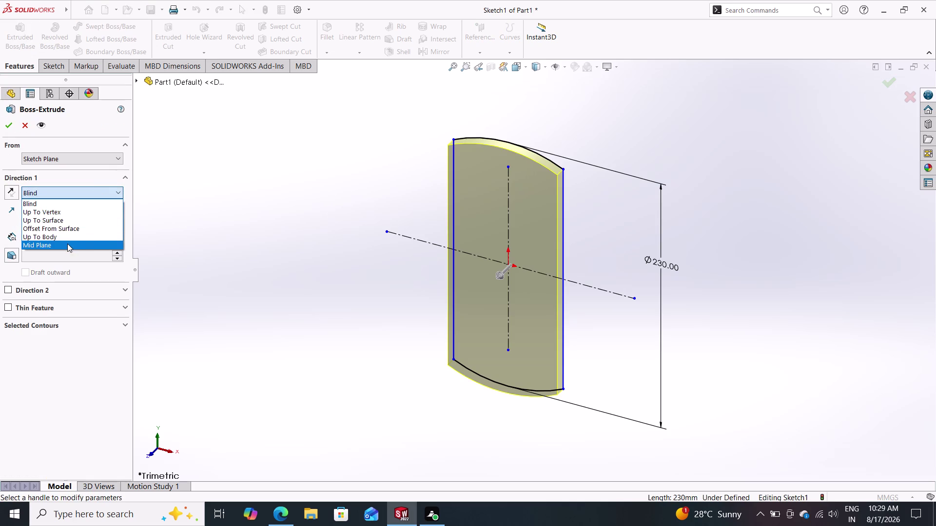
text(20)
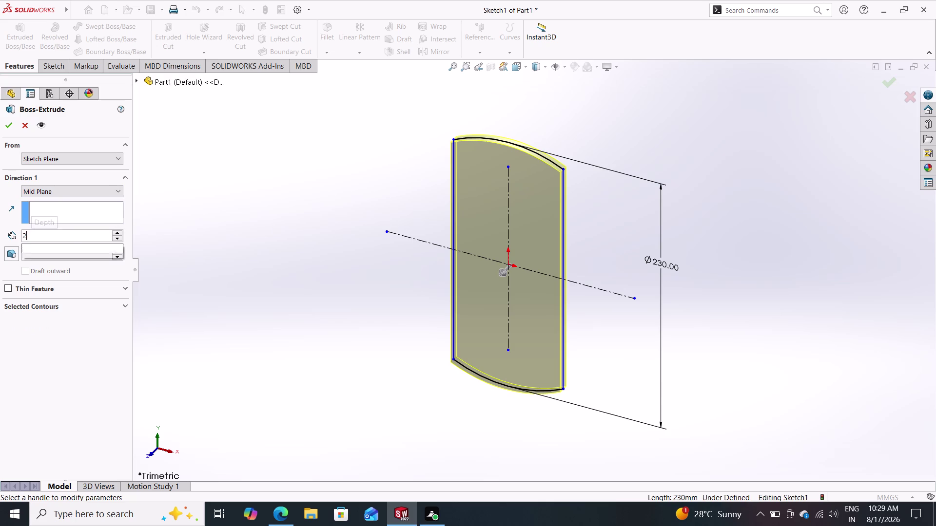
key(Return)
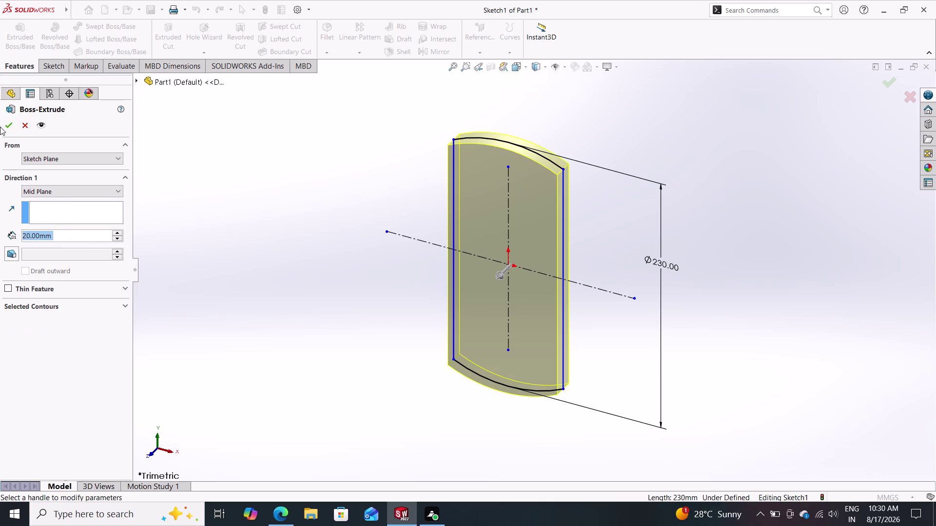
click(10, 124)
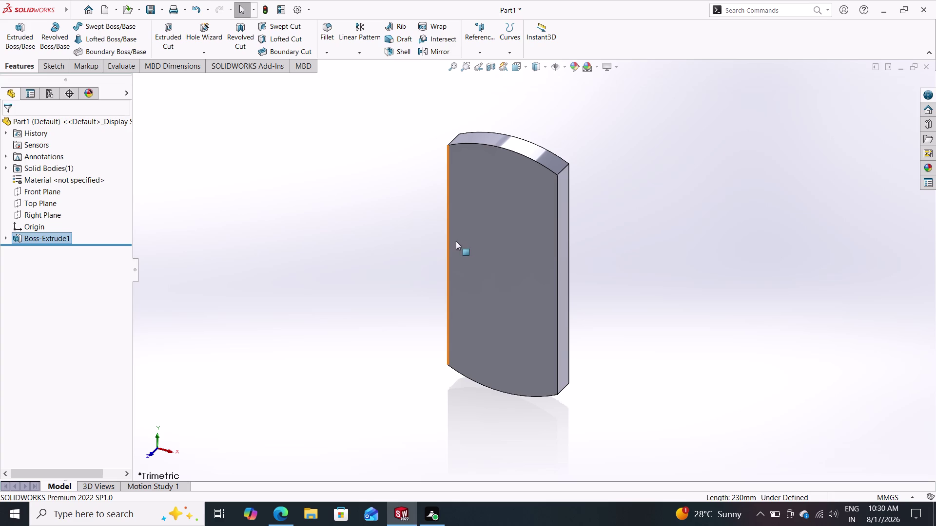
Open a sketch on the plate's front face and draw an origin-centred circle.
click(474, 245)
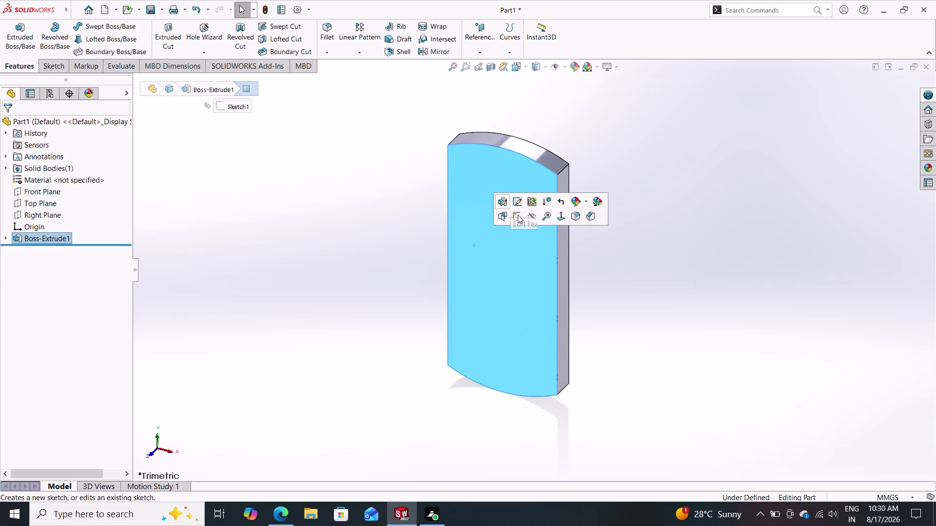
click(518, 215)
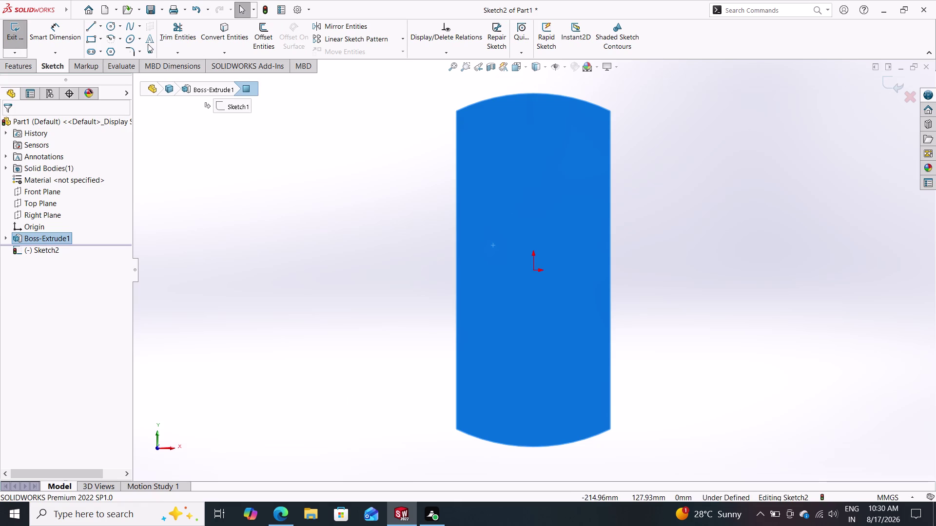
click(113, 27)
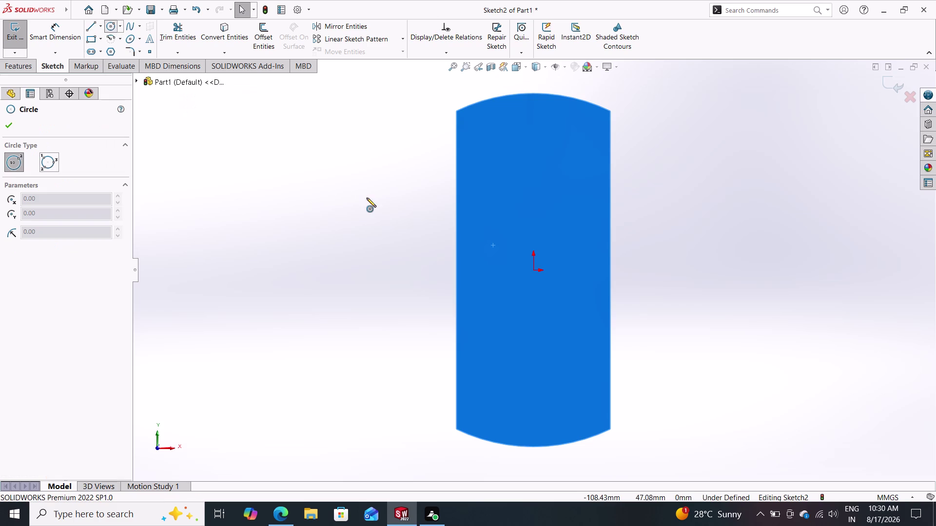
click(533, 271)
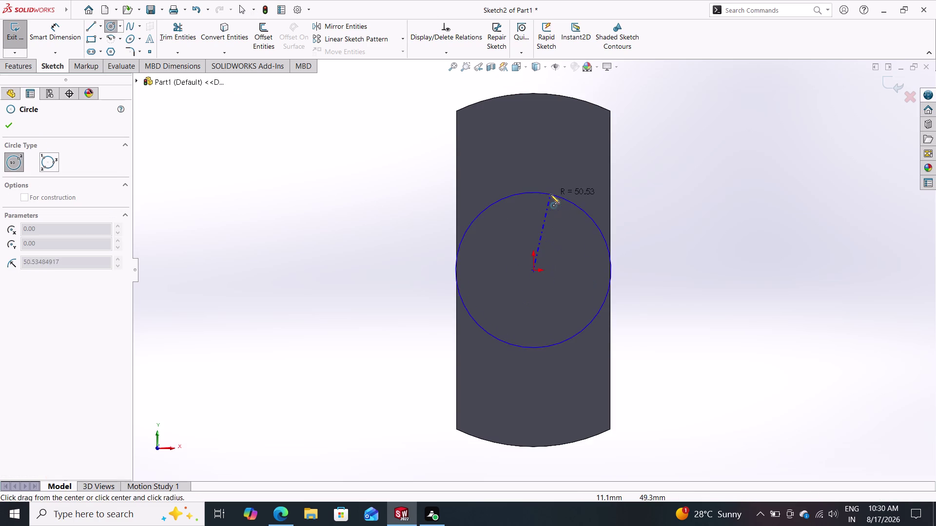
click(560, 163)
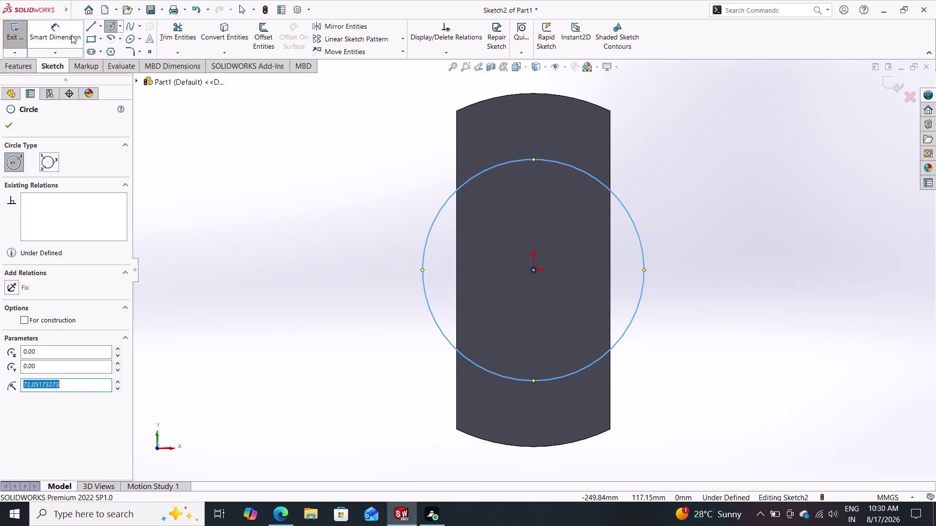
click(59, 37)
click(611, 191)
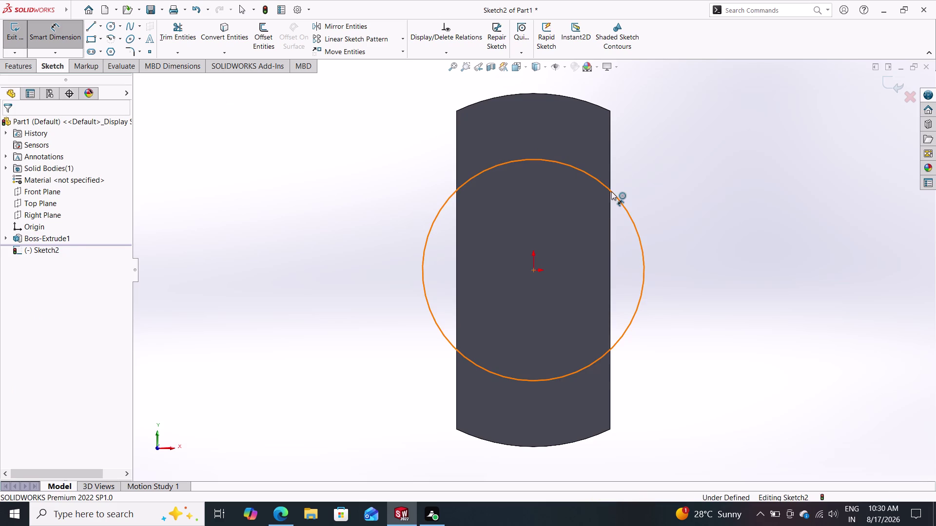
Set the circle's diameter dimension to 176 mm by entering 88+88.
click(694, 210)
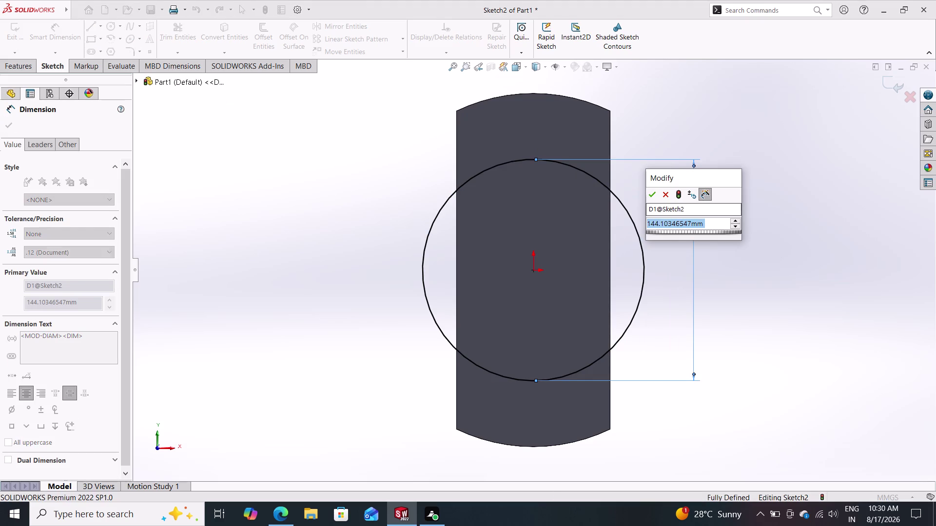
text(88)
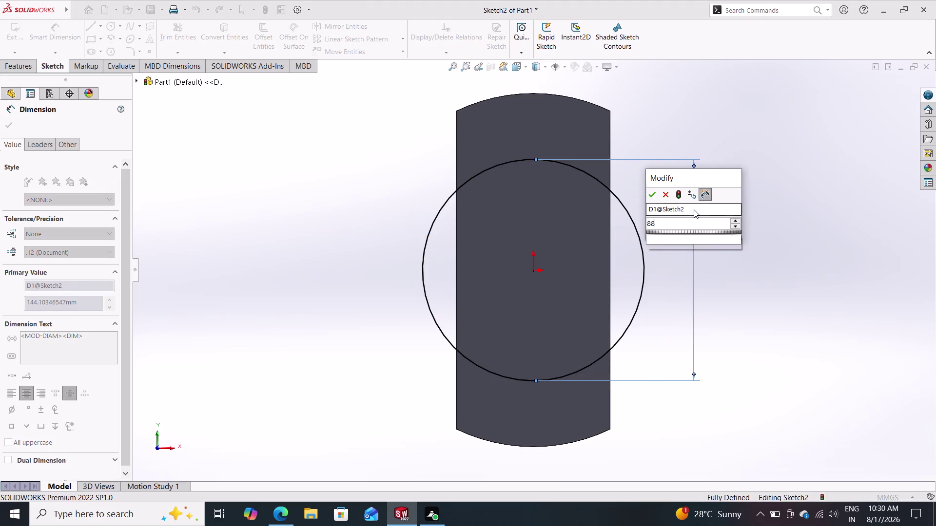
text(+88)
key(Return)
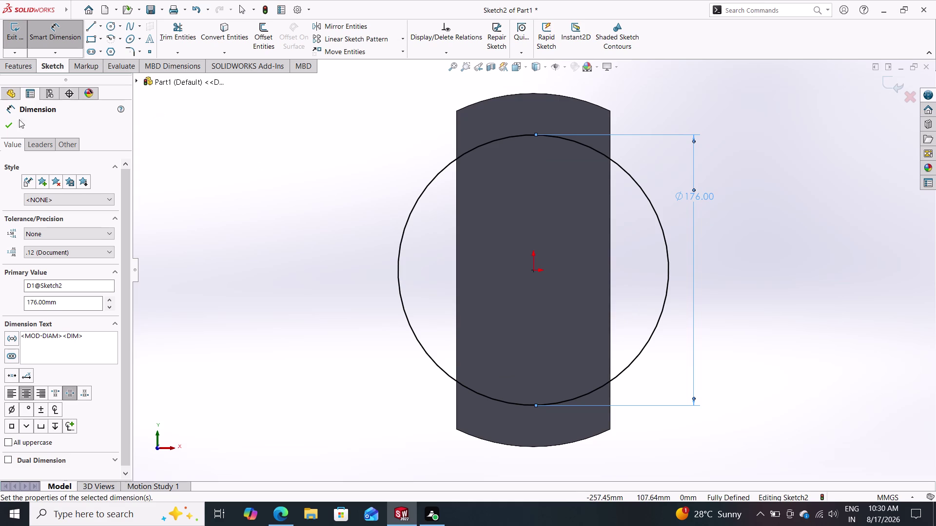
click(12, 129)
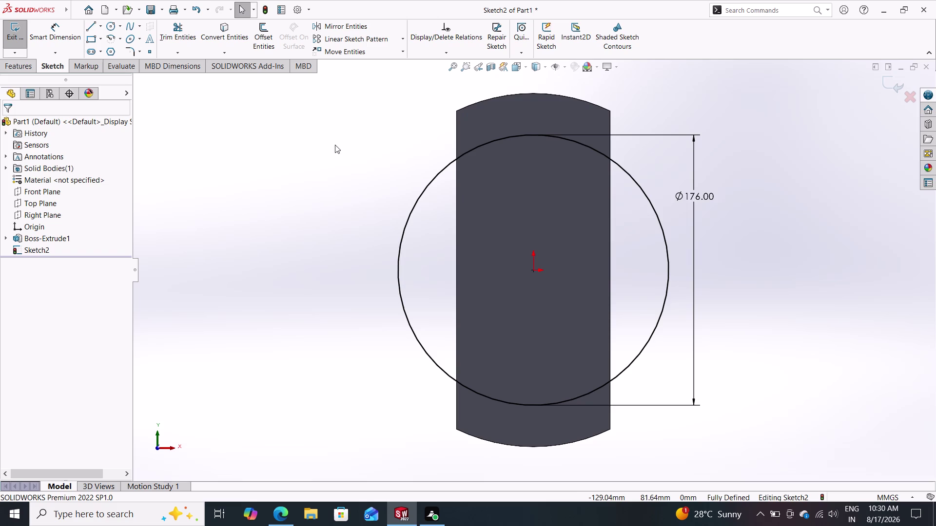
key(Escape)
Pick the plate's left and right edges, then exit dimensioning.
click(456, 139)
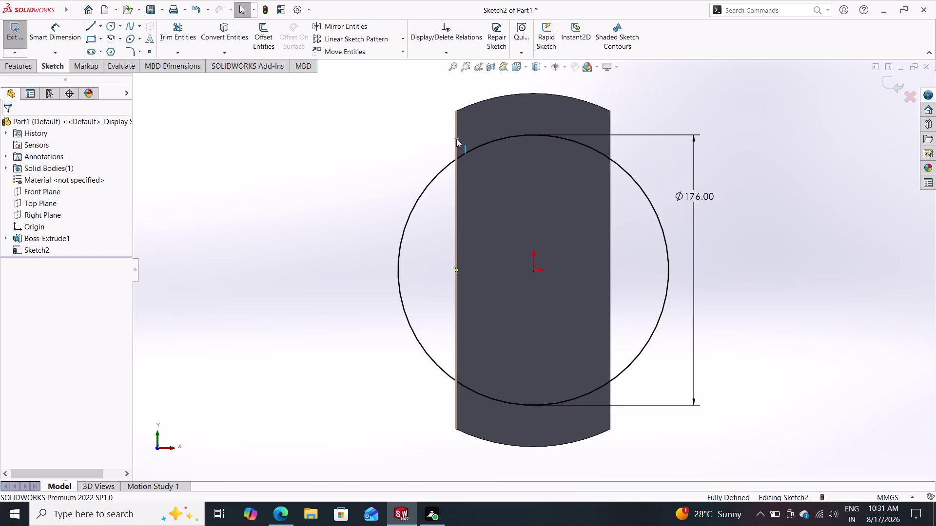
click(231, 38)
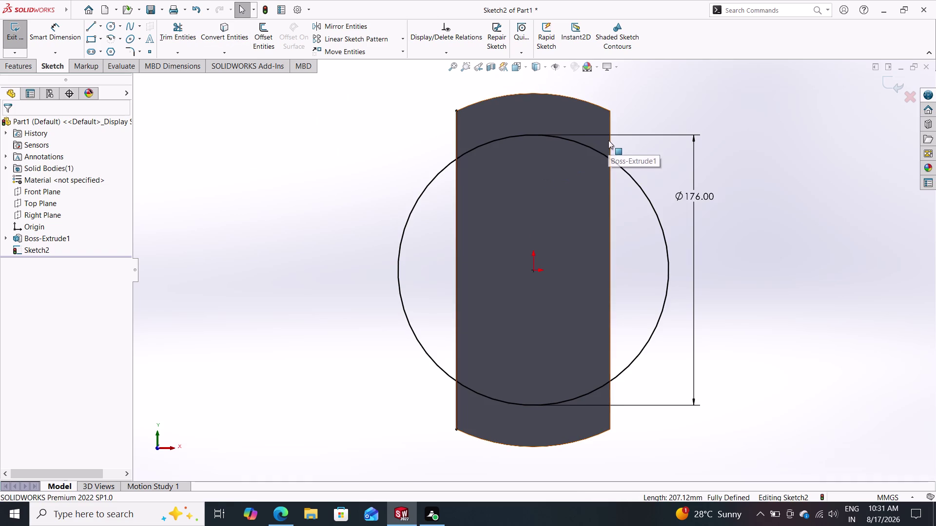
click(608, 140)
click(227, 33)
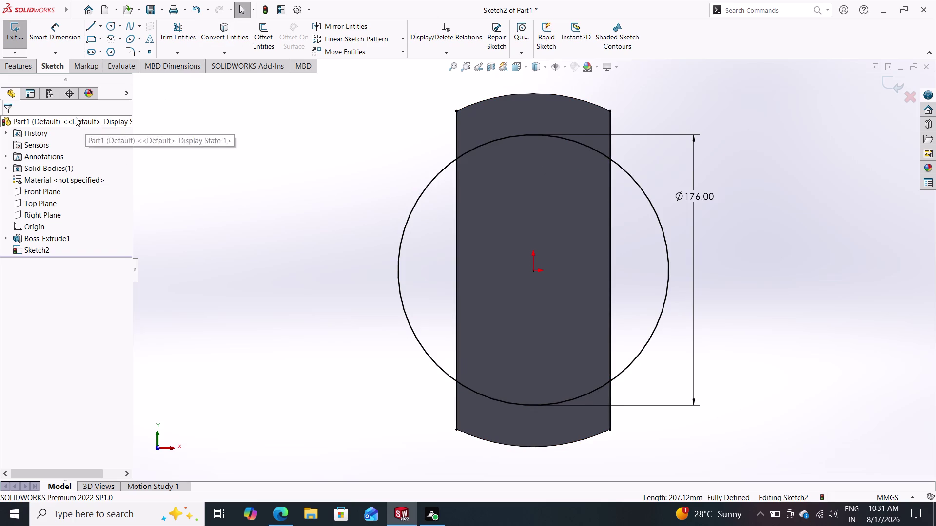
key(Escape)
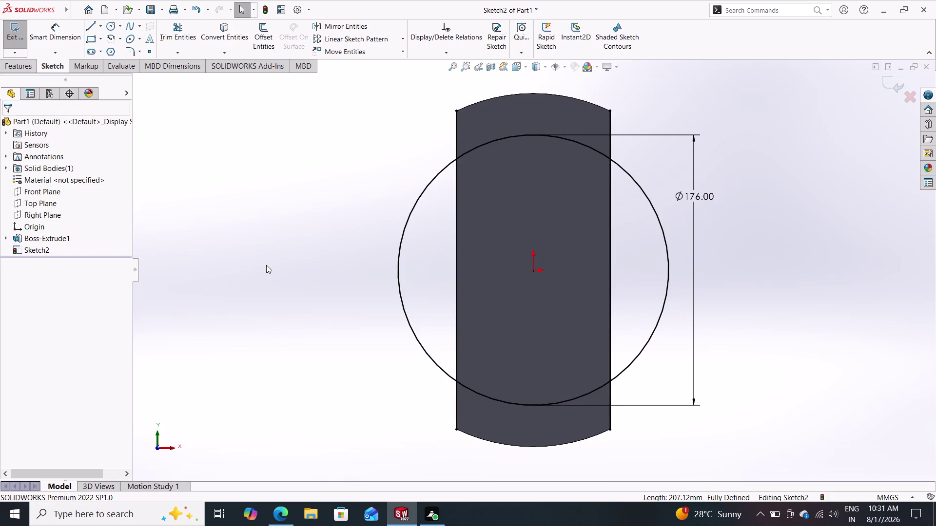
key(Escape)
Trim away the circle's parts outside the plate and its lower arc.
click(175, 39)
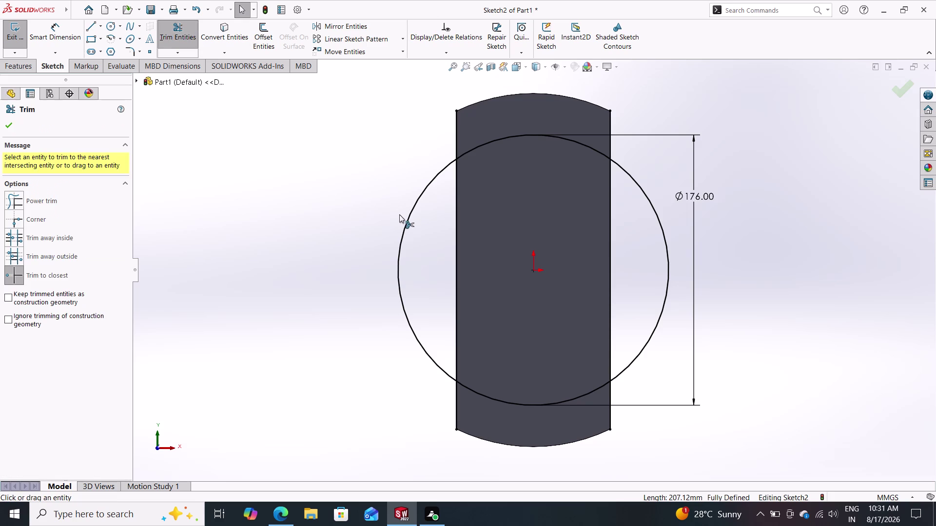
click(406, 220)
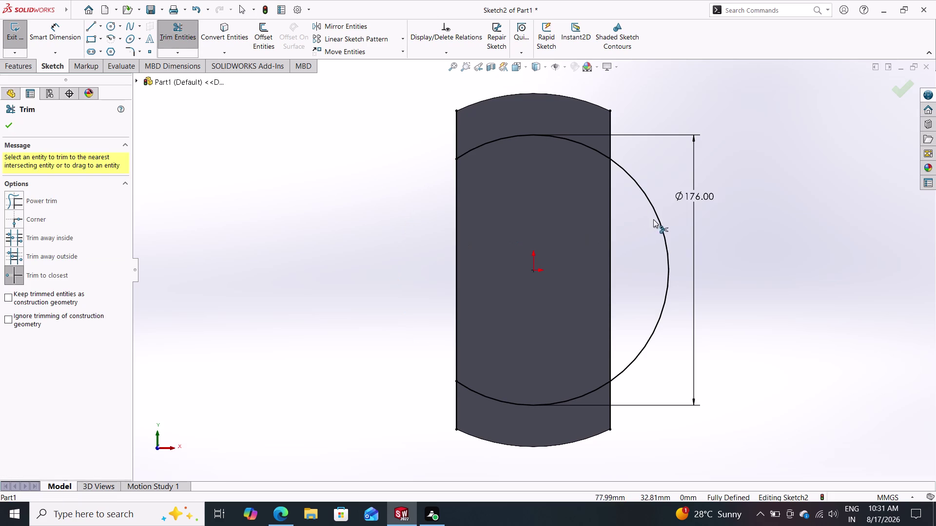
click(660, 216)
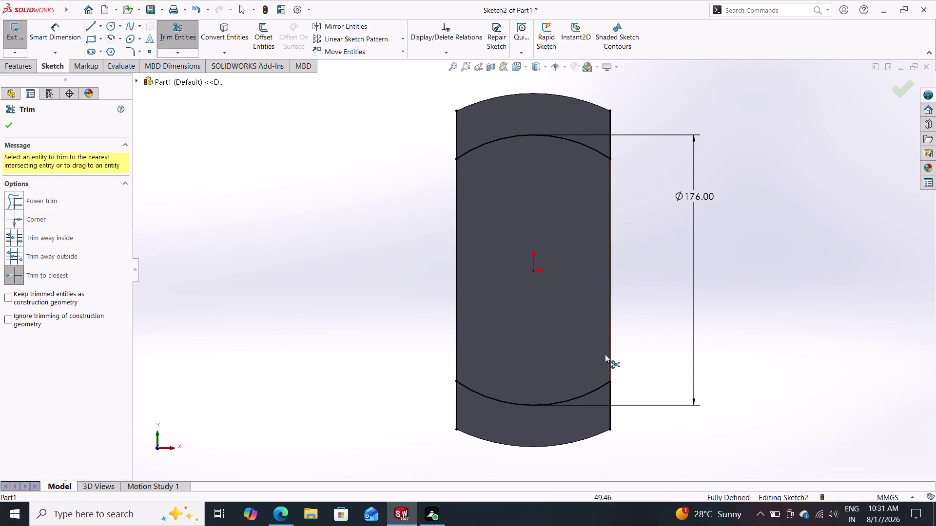
click(594, 390)
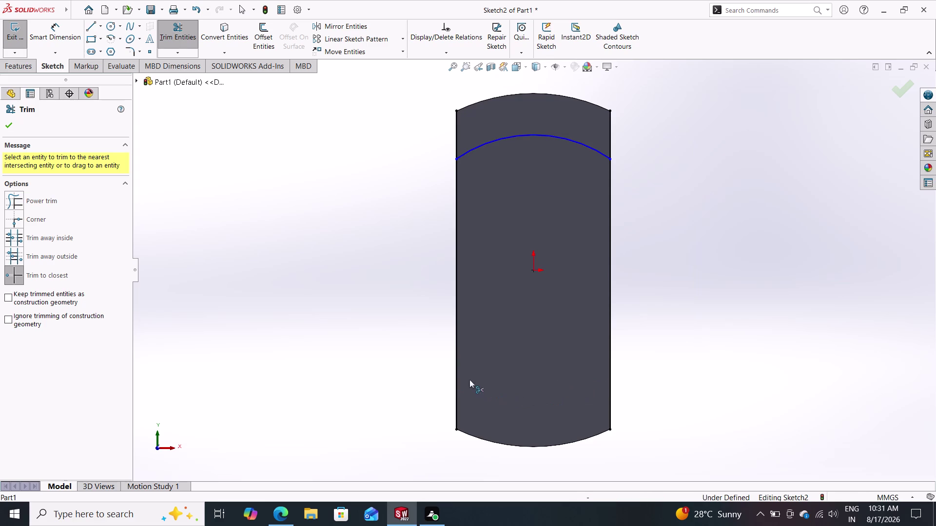
click(343, 301)
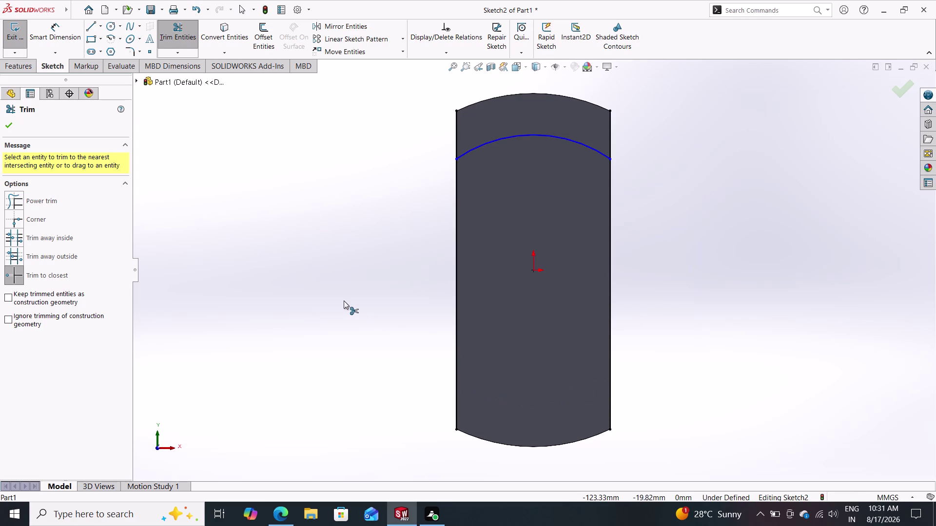
Undo the lower-arc trim, then trim the lower arc away again.
key(ctrl+z)
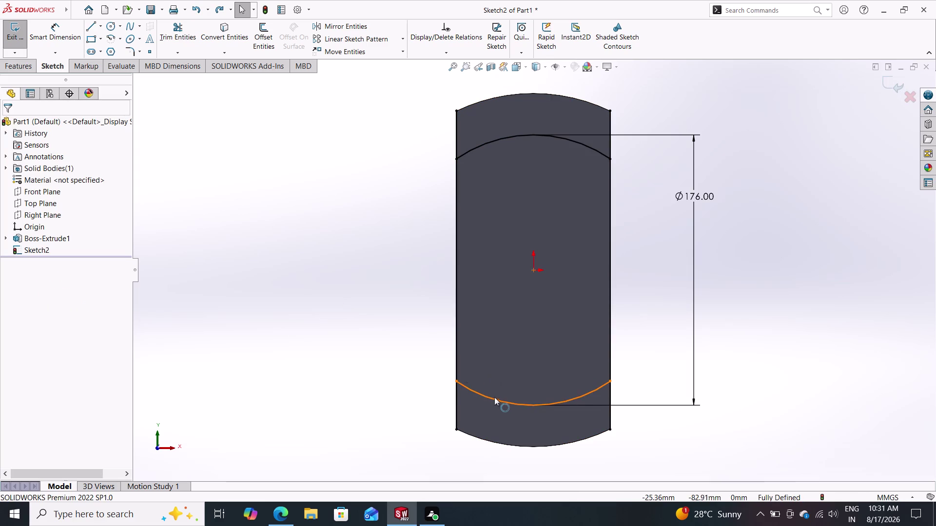
click(177, 25)
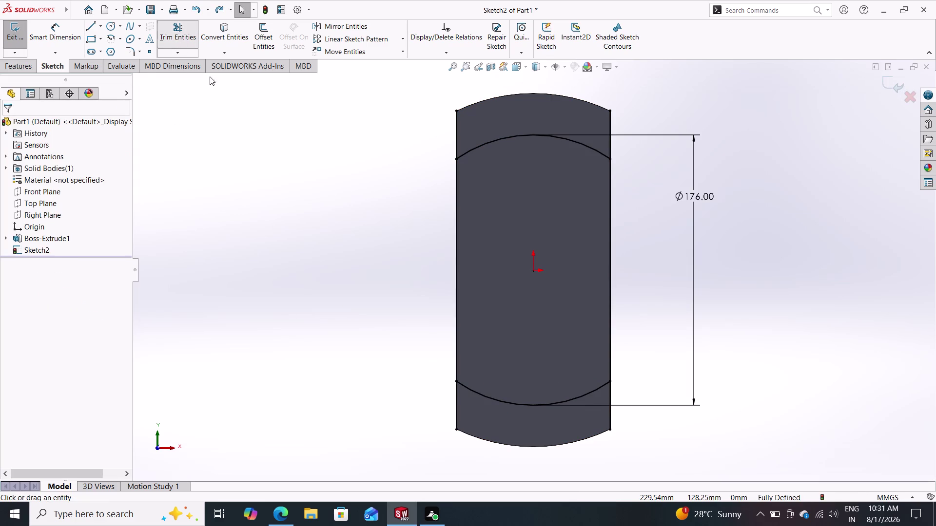
click(481, 394)
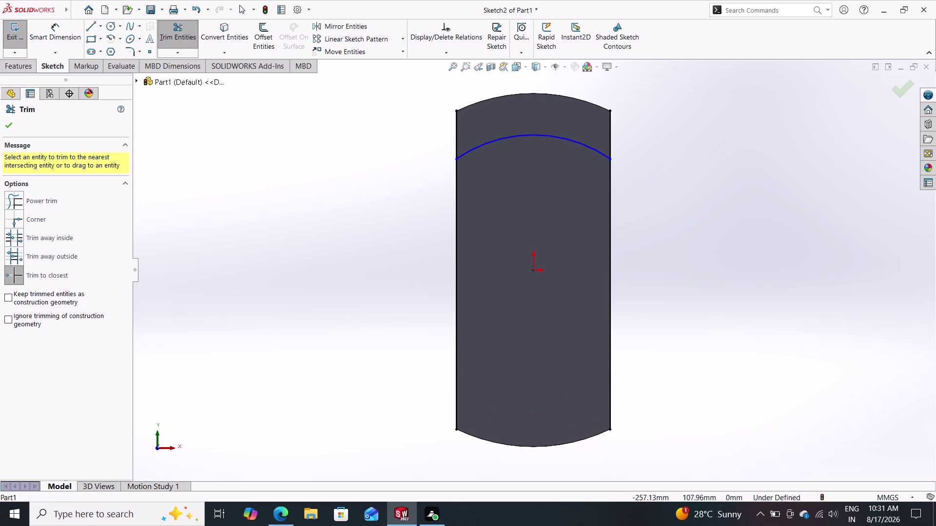
click(67, 36)
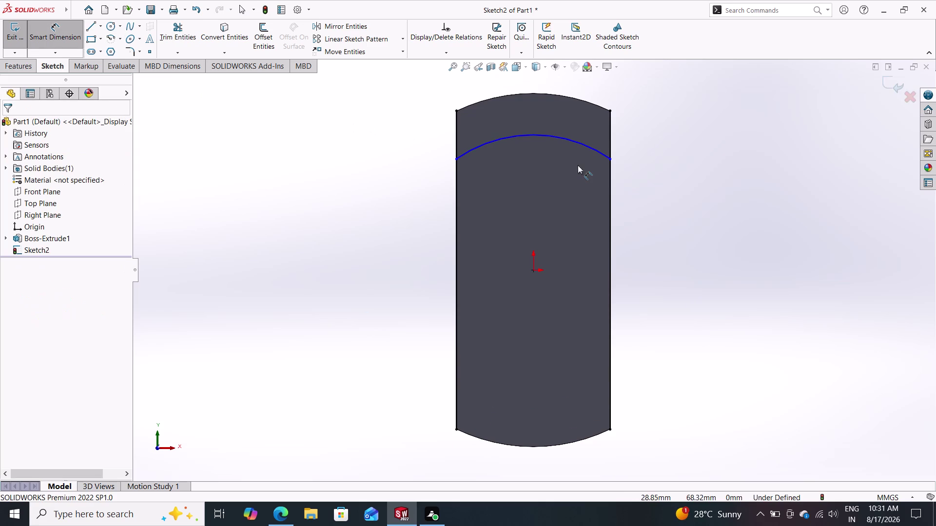
Dimension the remaining upper arc with an R88 radius.
drag(585, 145, 597, 143)
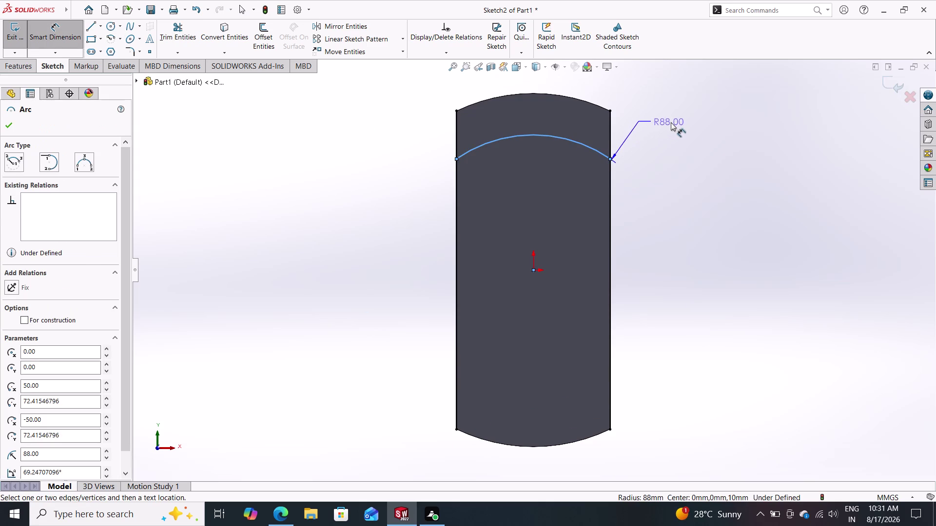
click(674, 124)
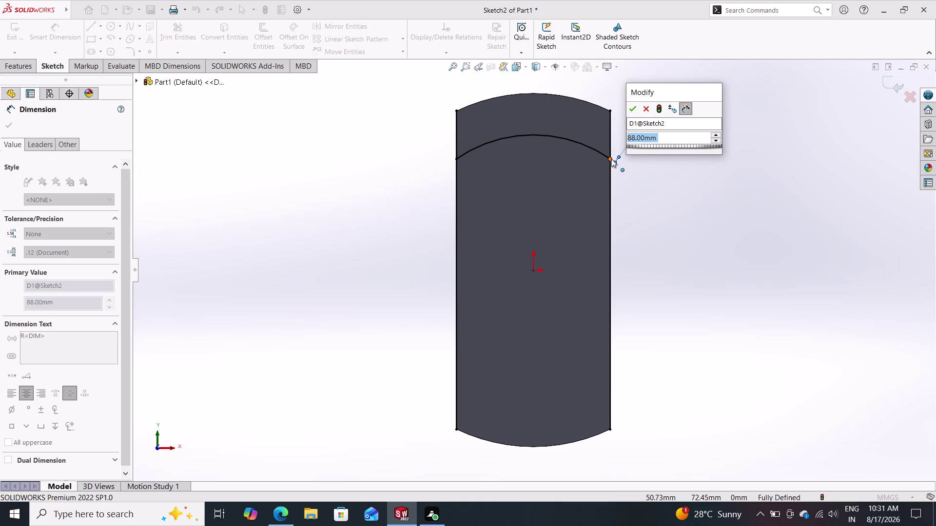
click(631, 112)
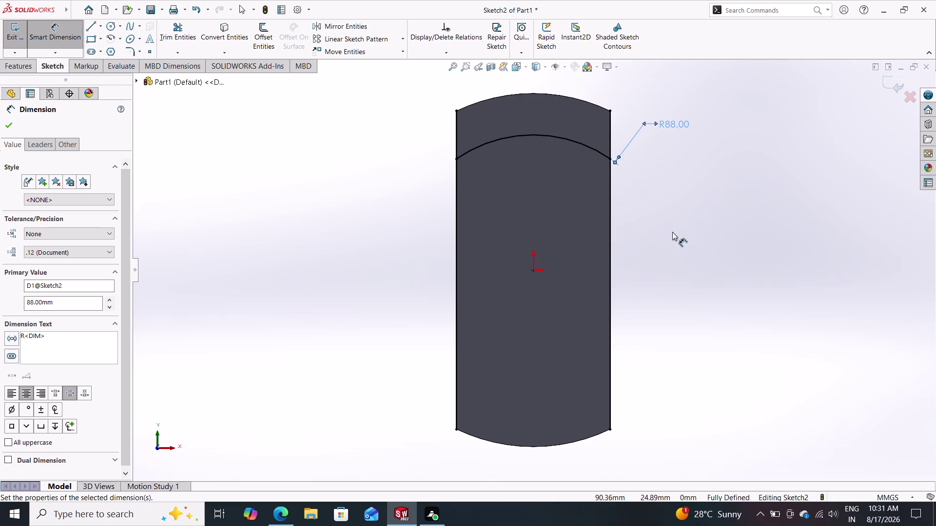
key(Escape)
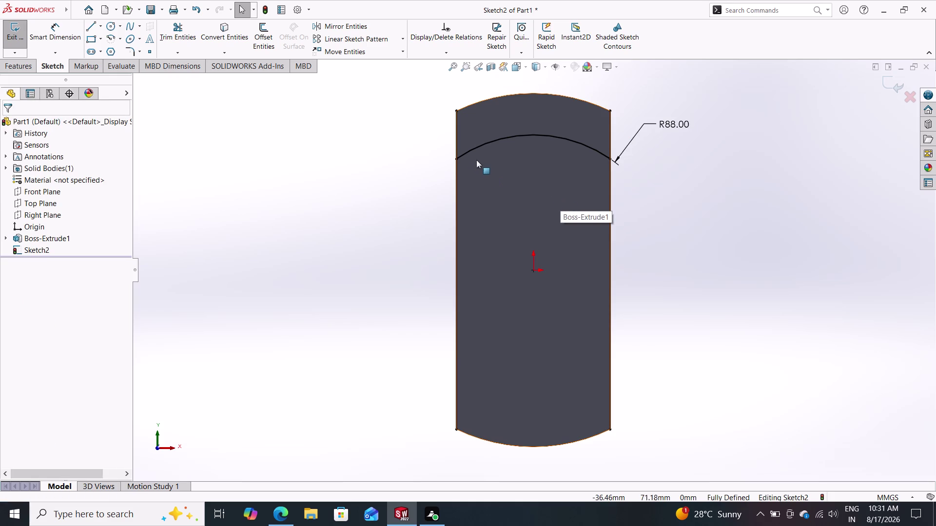
Delete two selected sketch entities.
click(456, 188)
key(Delete)
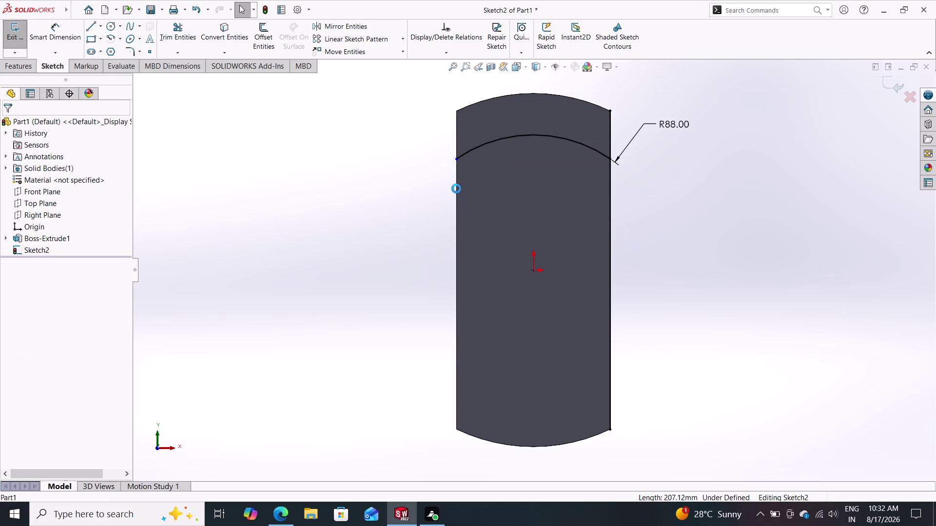
click(609, 202)
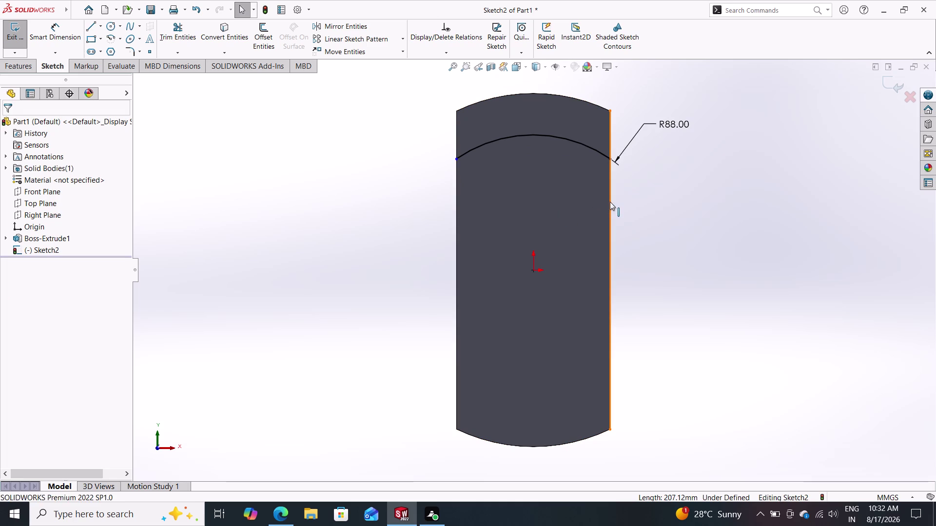
key(Delete)
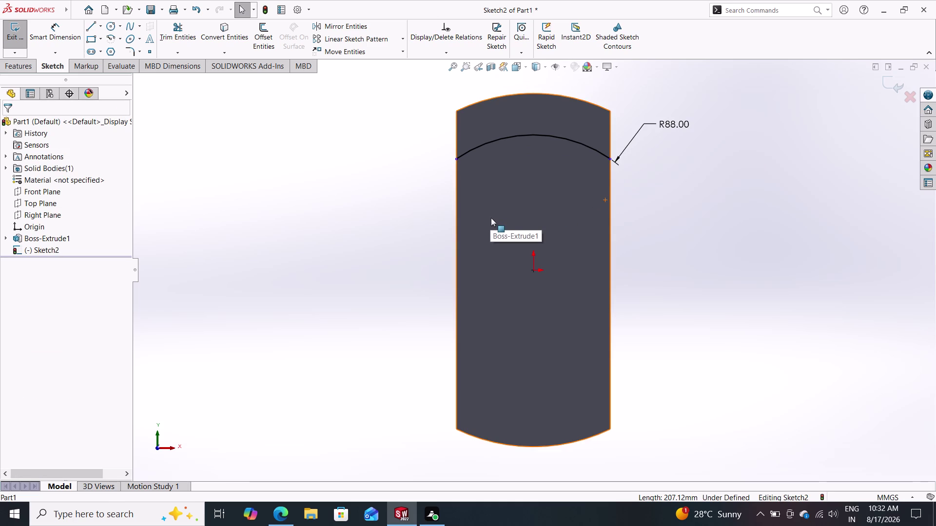
Draw a vertical line from the origin up past the R88 arc.
click(93, 26)
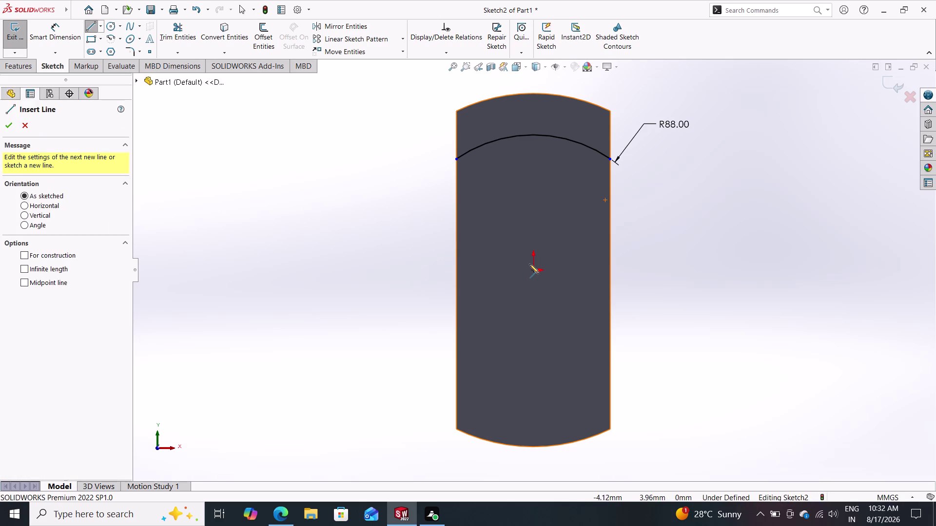
click(535, 271)
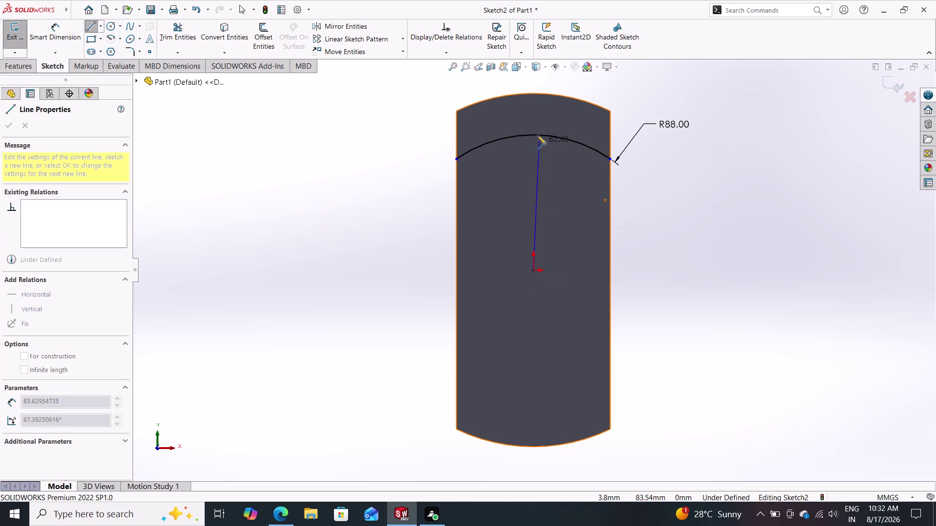
click(535, 121)
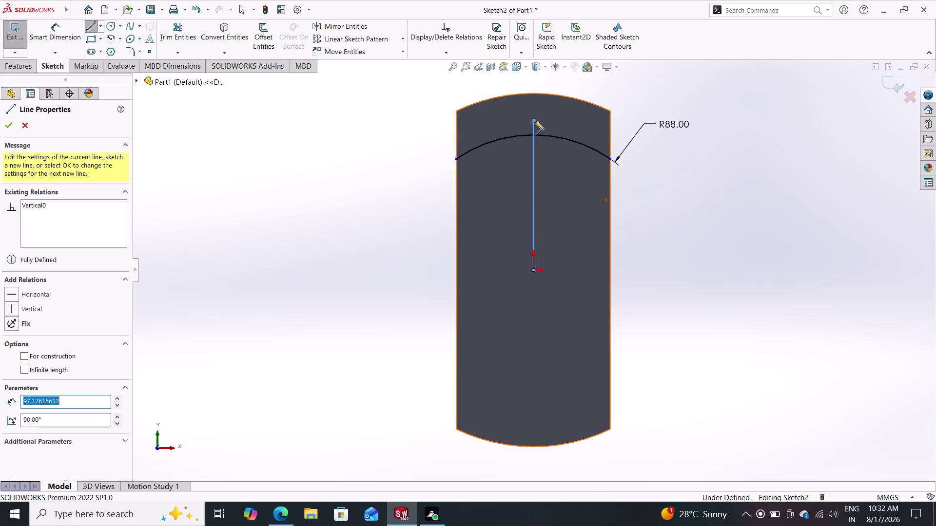
key(Escape)
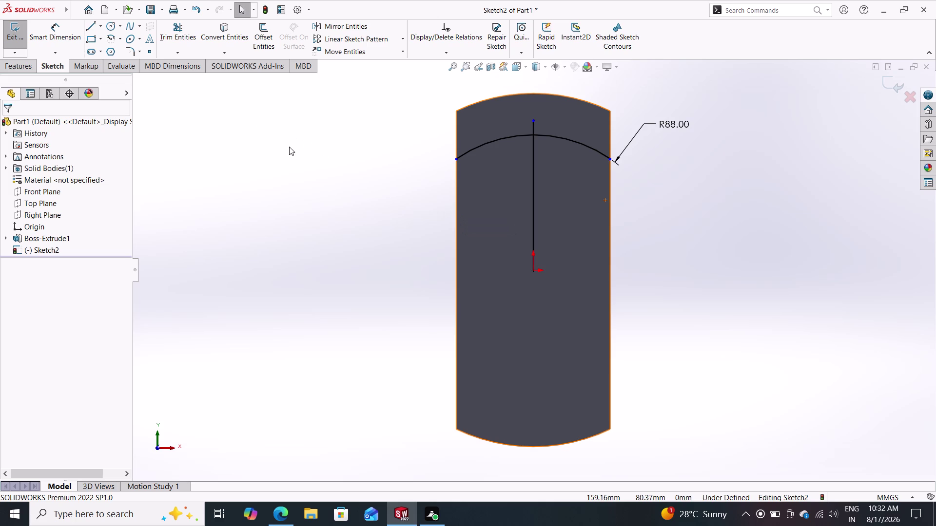
click(260, 39)
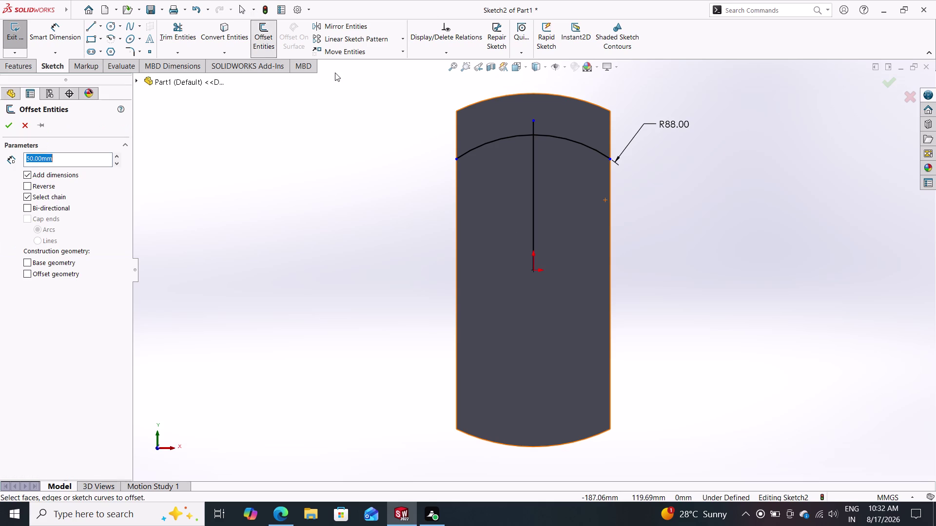
Offset the vertical centre line, trying 56 mm then 56/2 on the other side.
click(531, 187)
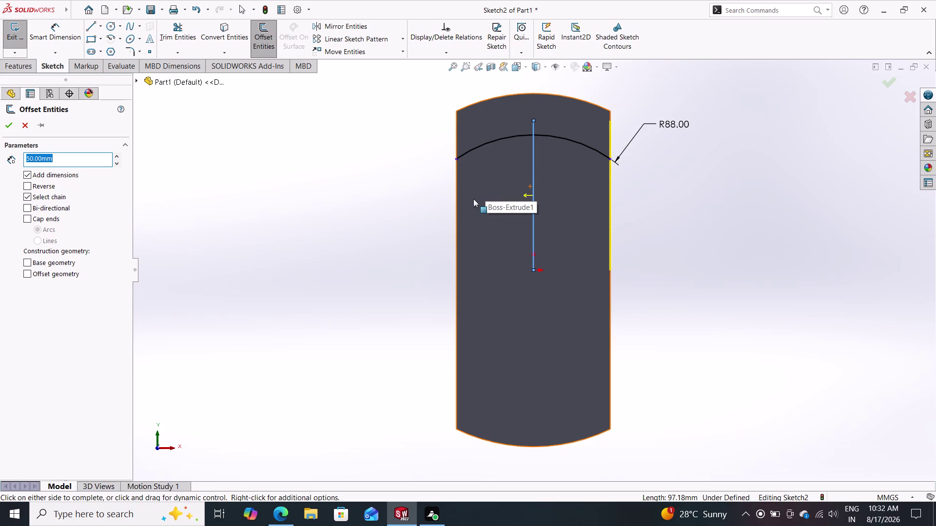
text(56)
key(Return)
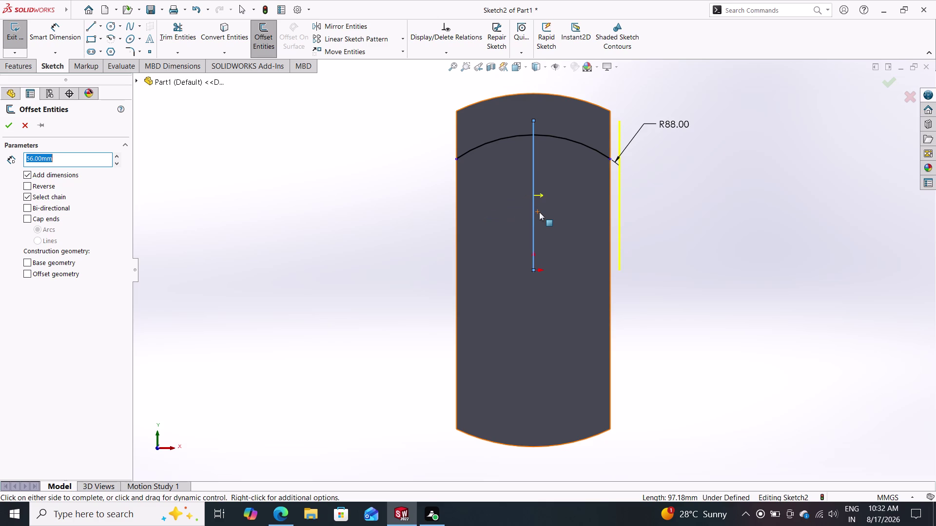
click(34, 187)
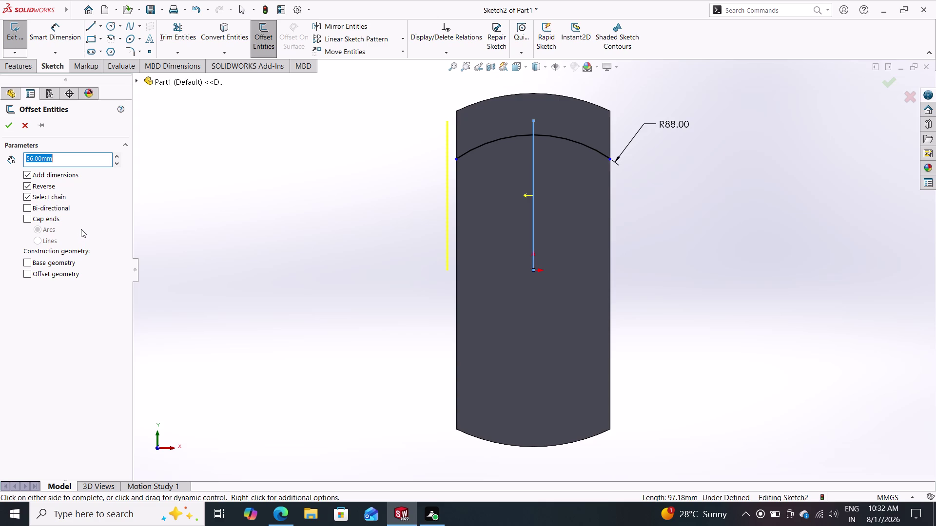
text(56/2)
key(Return)
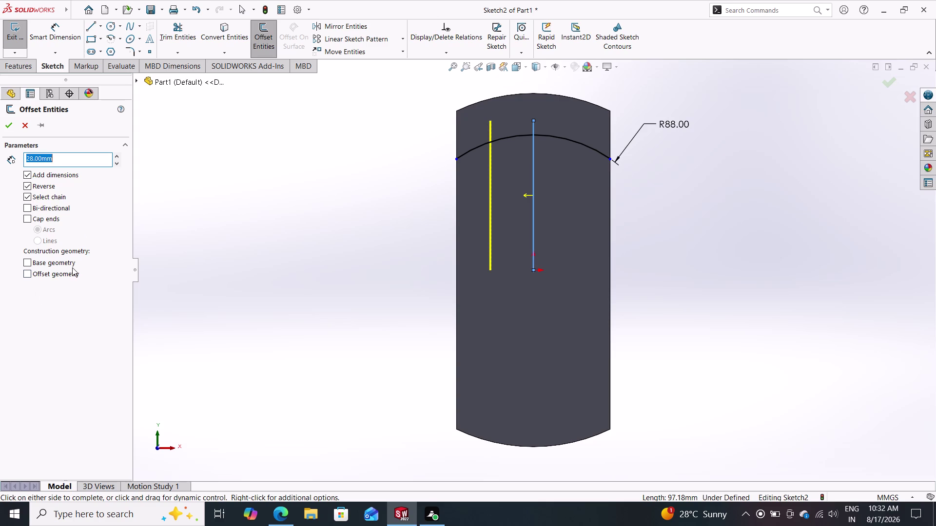
Offset the centre line bi-directionally by 56/2, creating two 28 mm side lines.
click(50, 207)
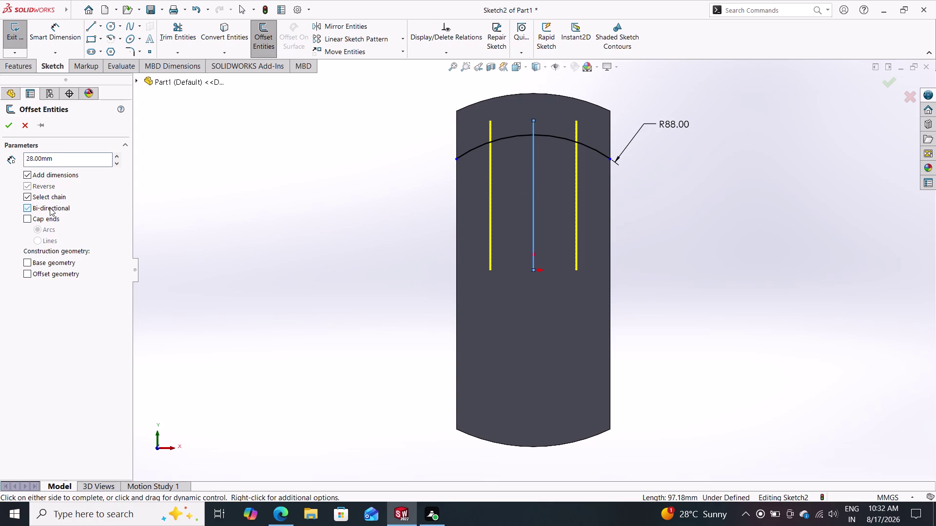
drag(58, 156, 57, 156)
drag(57, 156, 6, 161)
text(56)
key(Return)
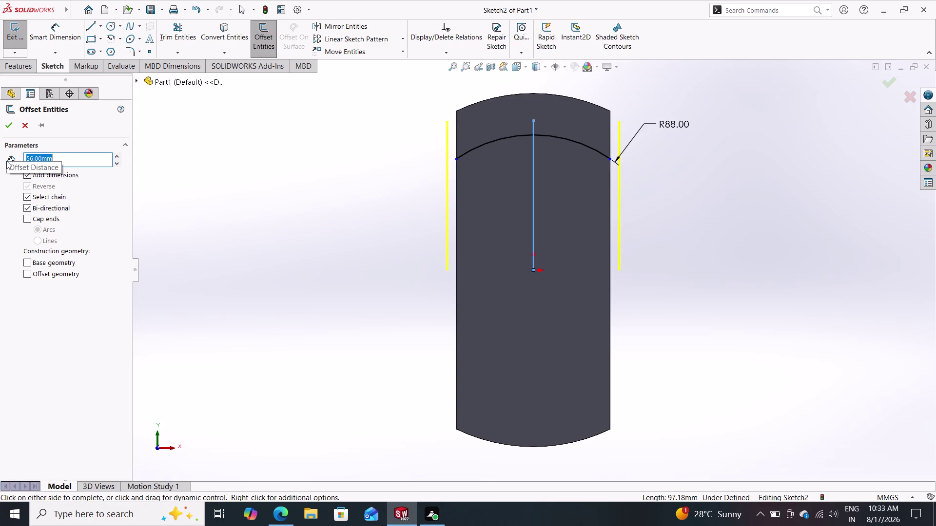
text(56)
text(/2)
key(Return)
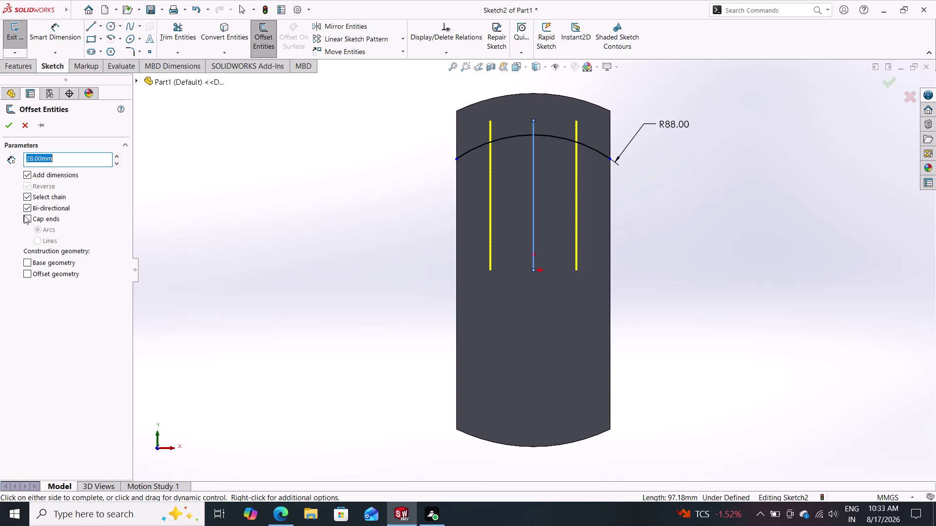
click(10, 122)
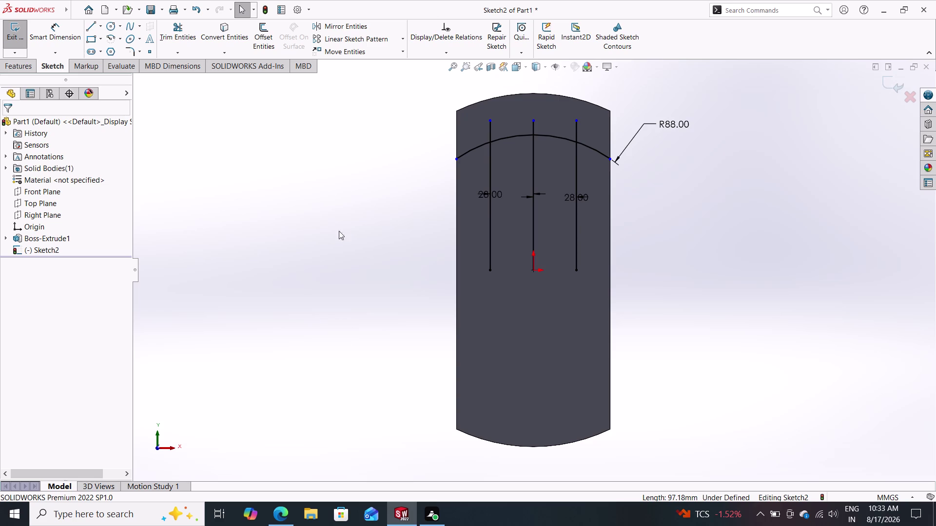
click(260, 34)
Offset the R88 arc by 8 mm to both sides.
click(504, 139)
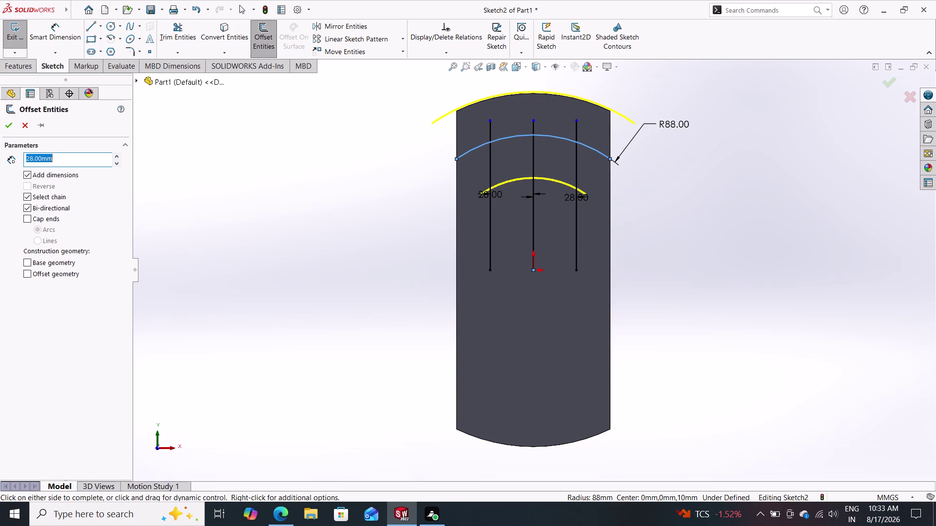
key(8)
key(Return)
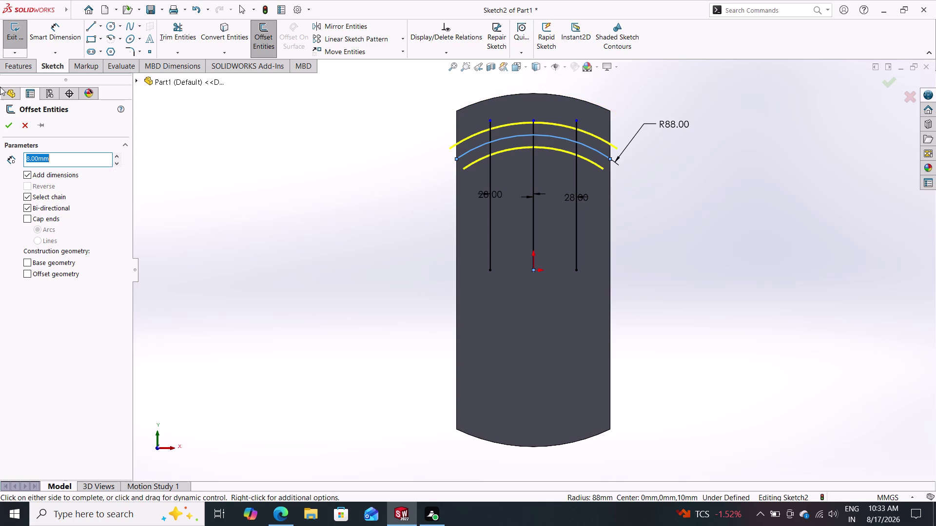
click(10, 120)
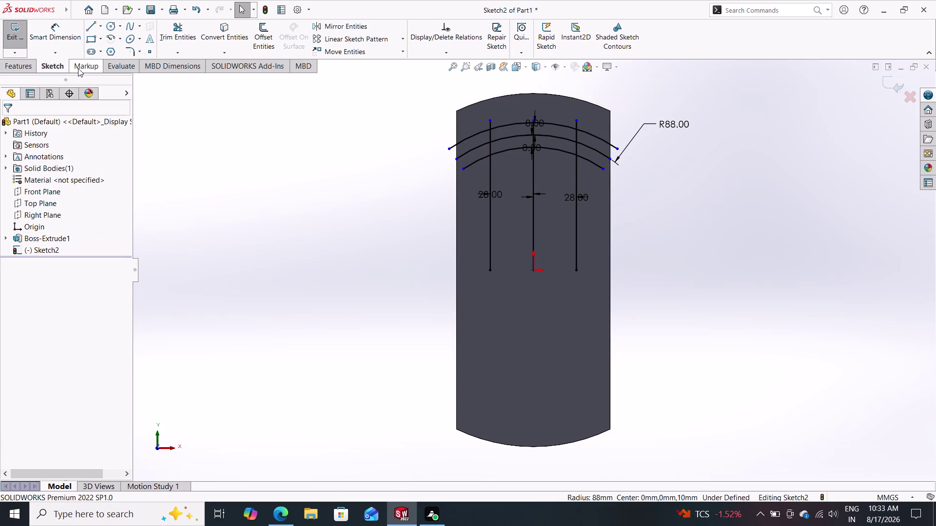
click(175, 34)
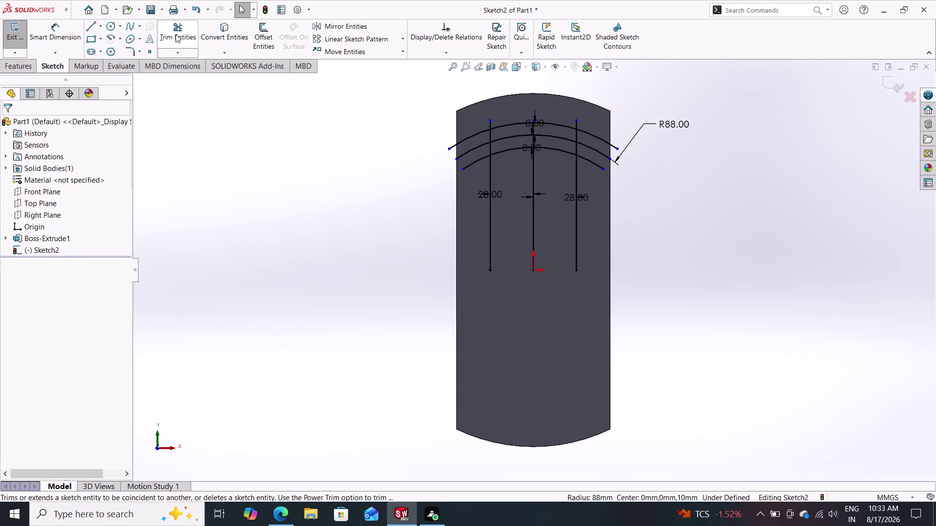
Trim the arc overhangs back to the 28 mm side lines, then delete the left offset line.
click(462, 138)
click(469, 152)
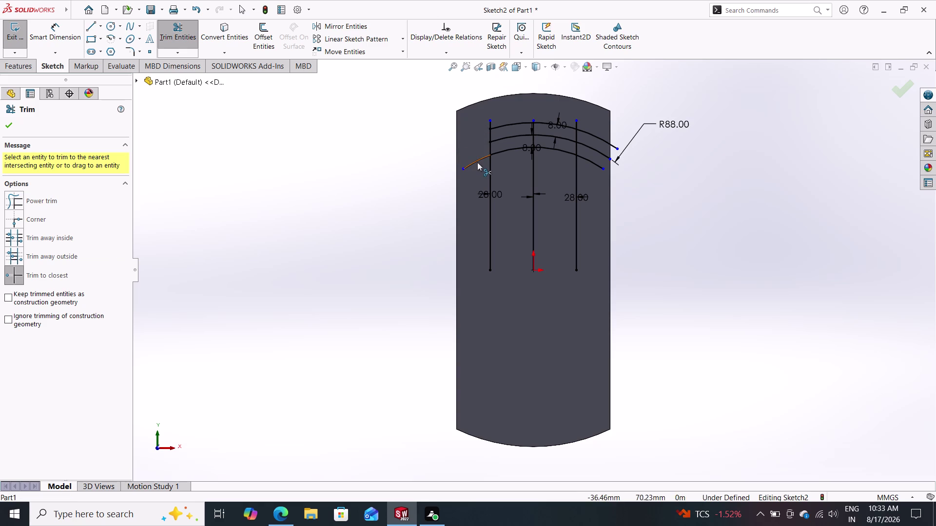
click(477, 162)
click(593, 164)
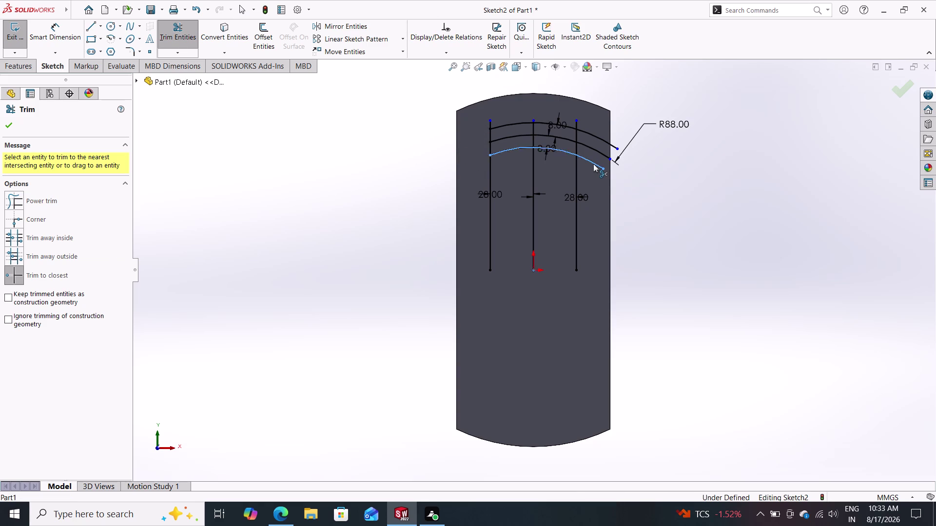
click(596, 151)
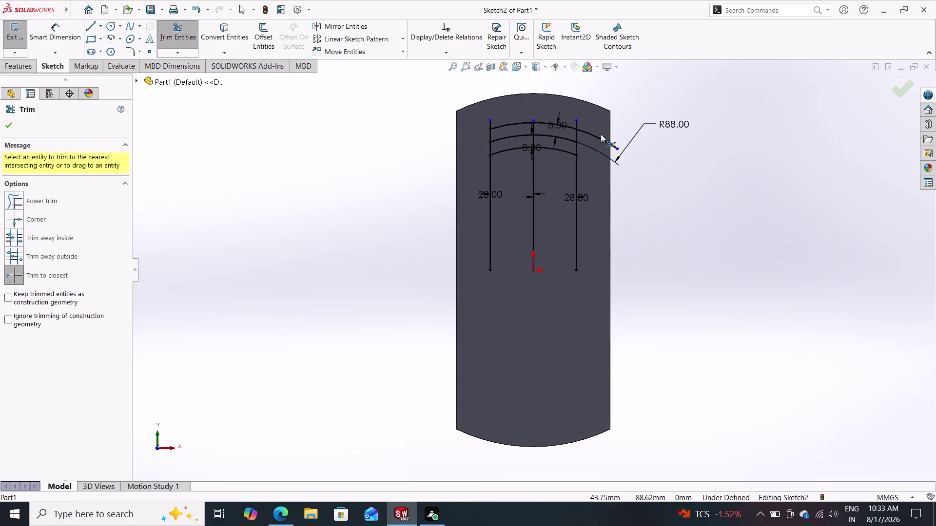
click(600, 134)
click(598, 138)
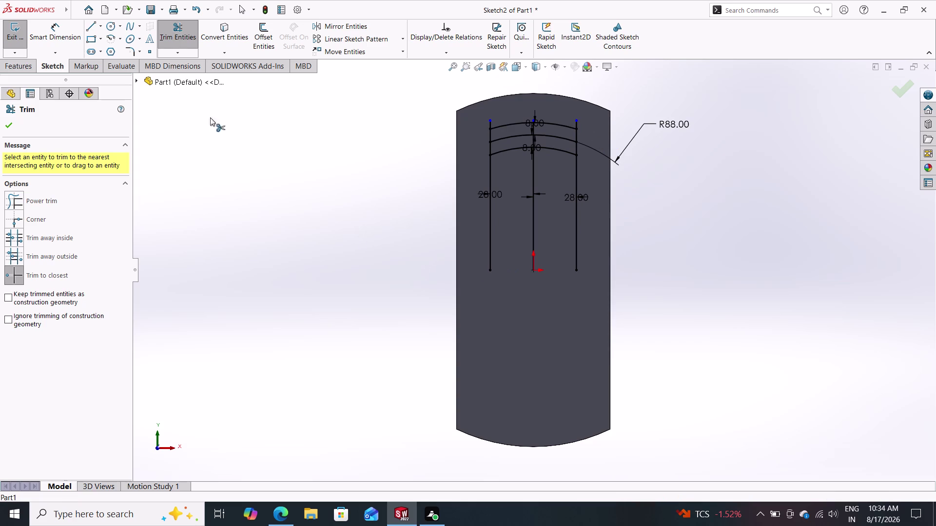
click(6, 120)
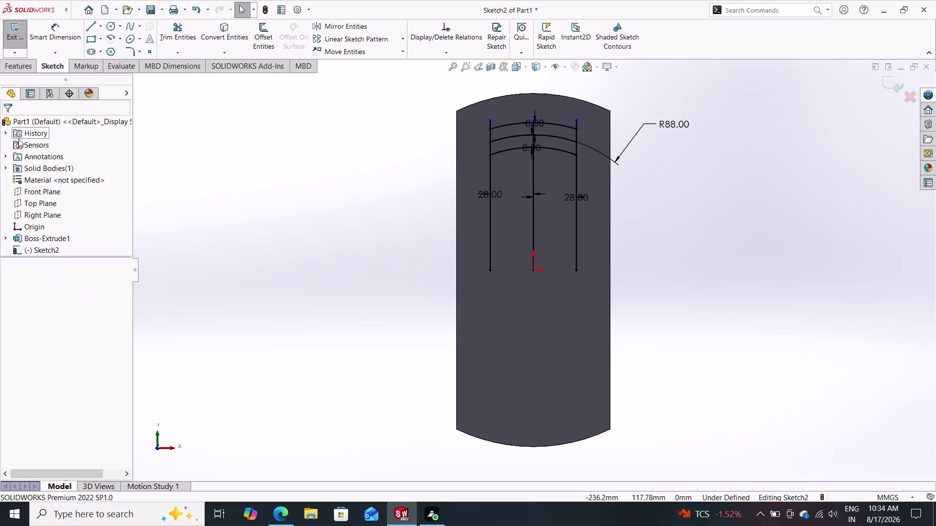
click(488, 167)
key(Delete)
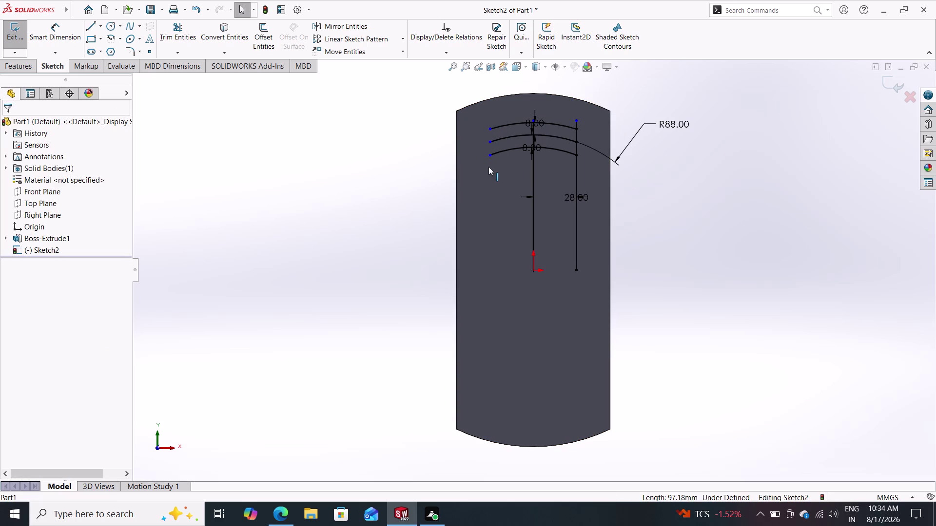
Delete the remaining offset side line.
click(572, 173)
key(Delete)
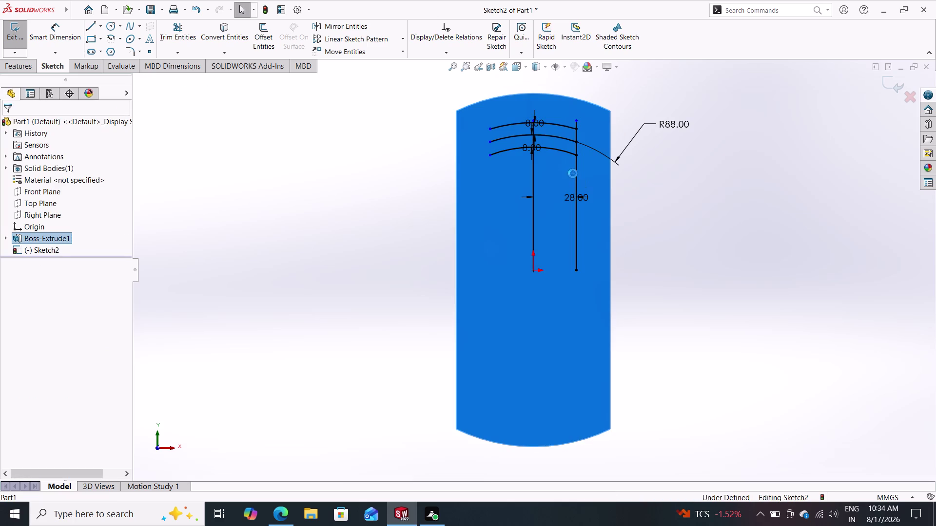
click(577, 174)
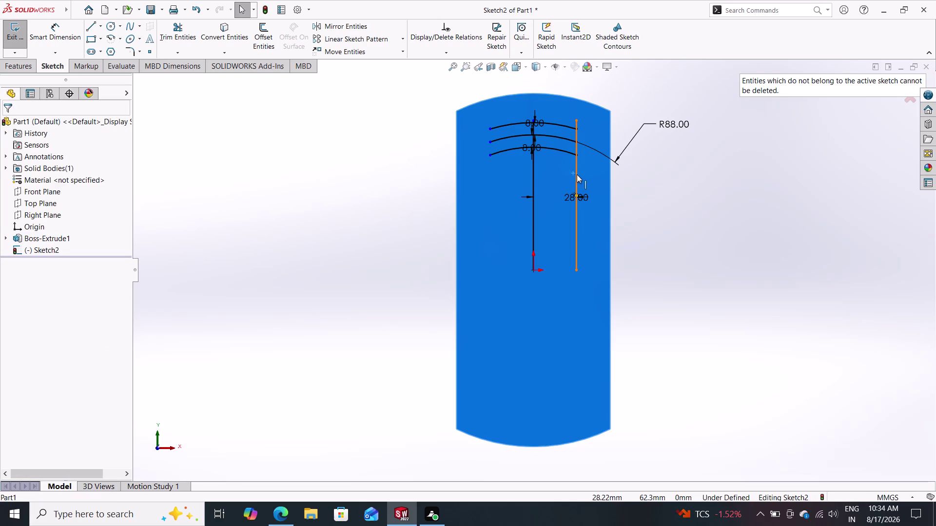
key(Delete)
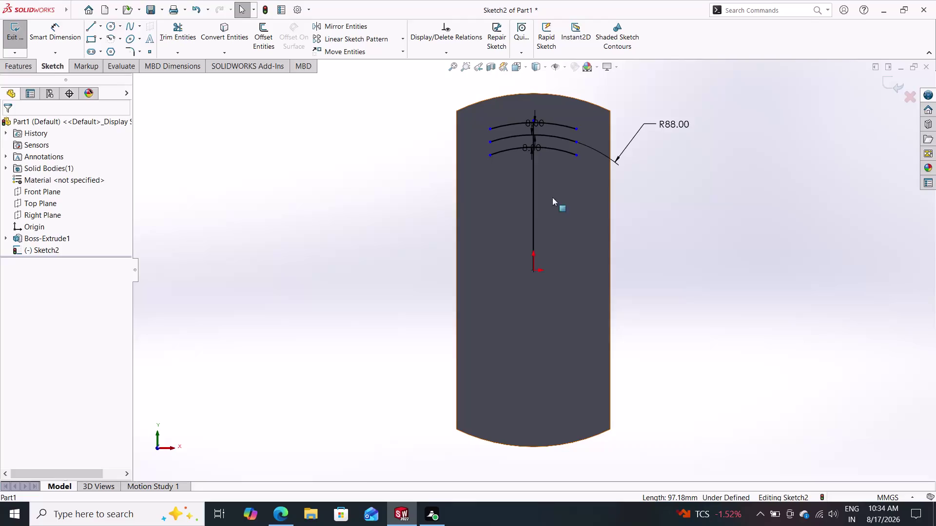
Restore the accidentally deleted centre line and set it as construction geometry.
click(533, 212)
key(Delete)
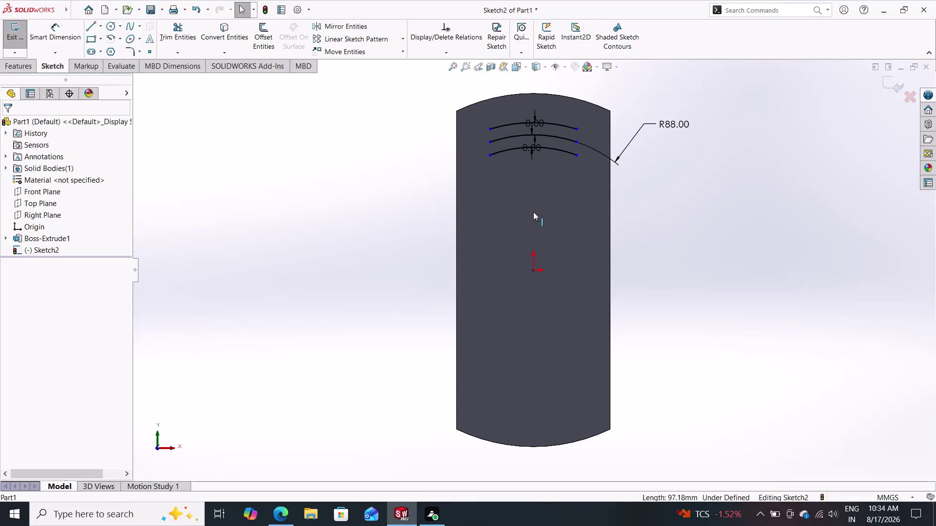
key(ctrl+z)
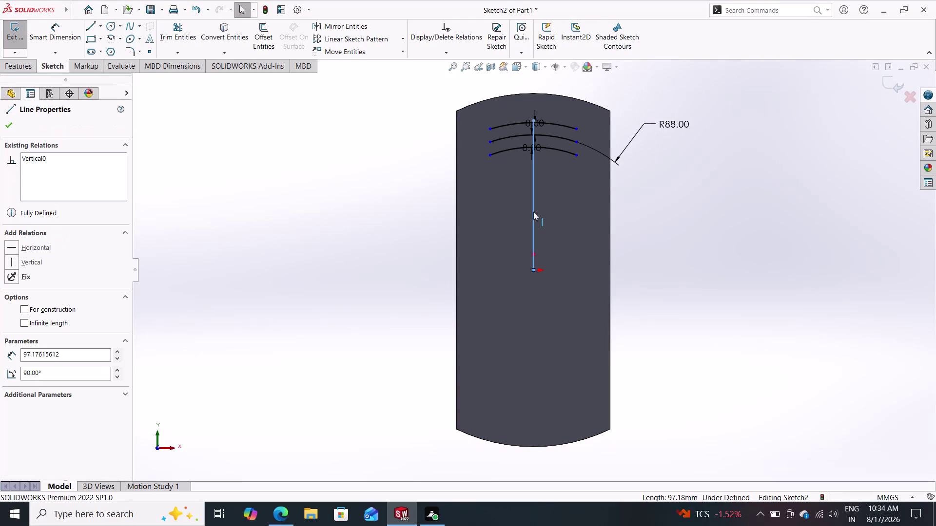
click(534, 212)
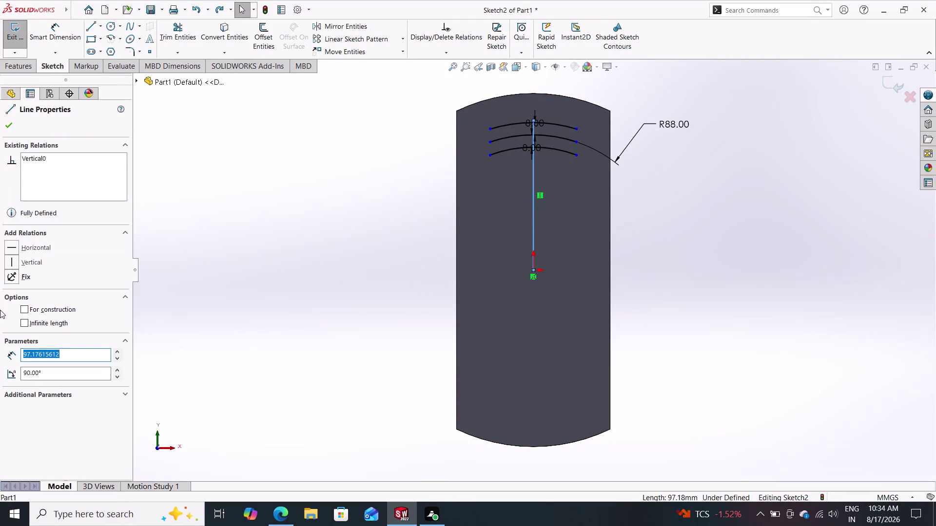
click(22, 309)
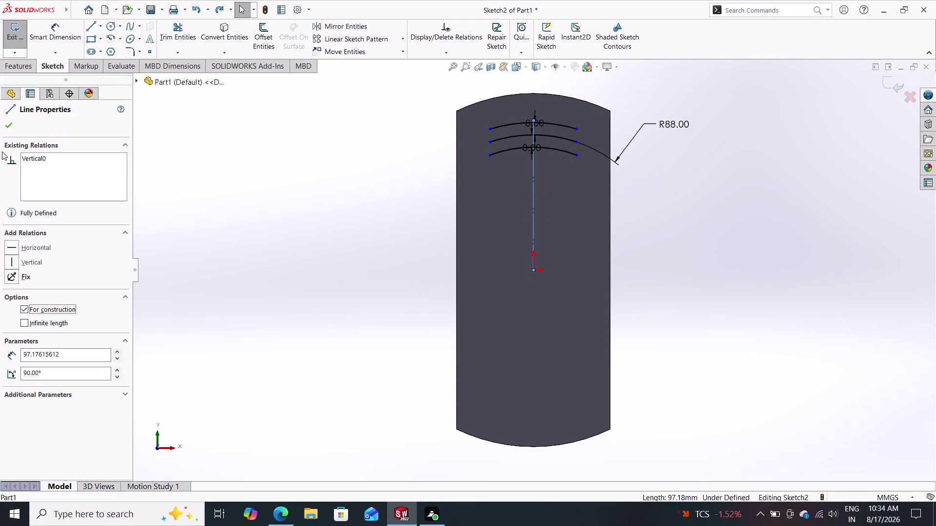
click(10, 129)
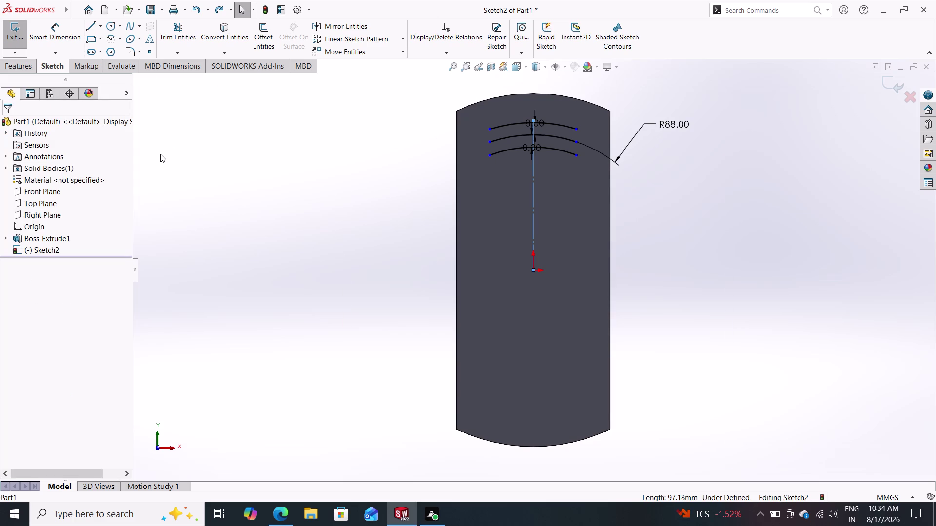
click(109, 24)
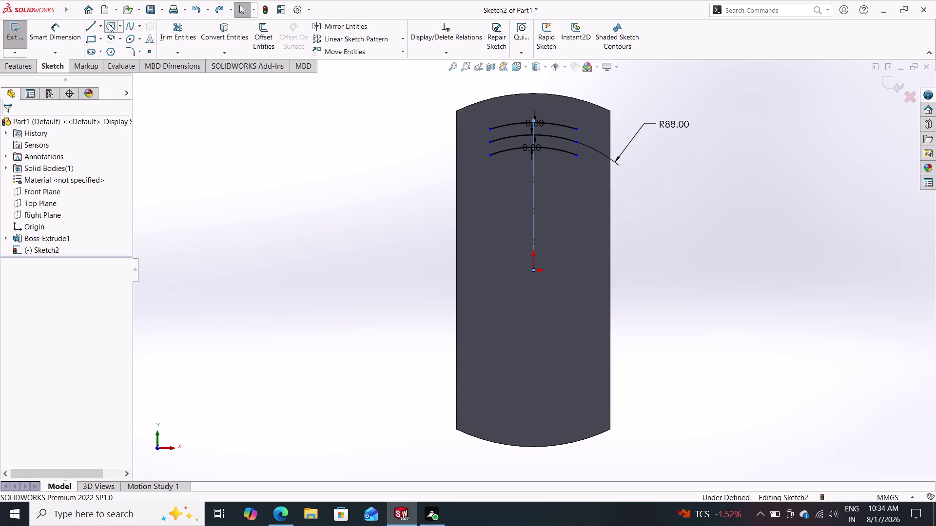
Draw circles centred on both R88 arc ends, each spanning the slot width.
click(489, 142)
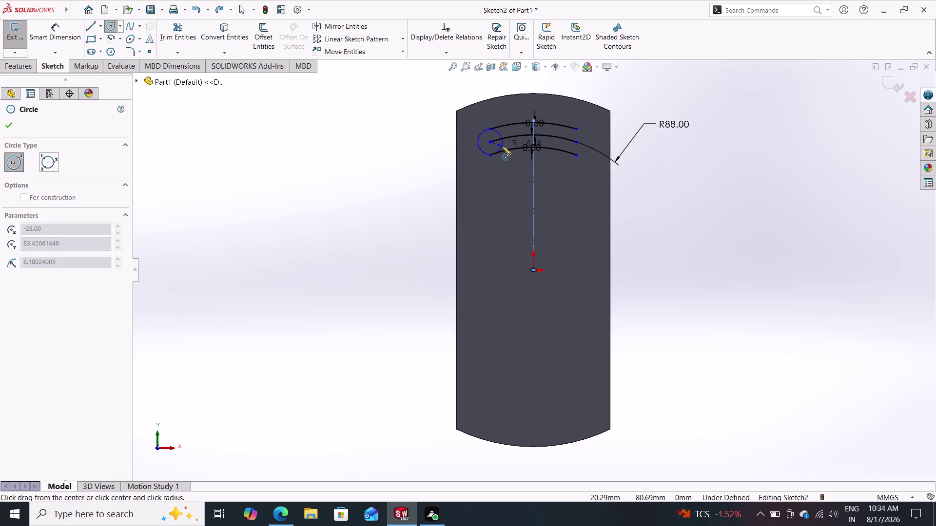
click(491, 155)
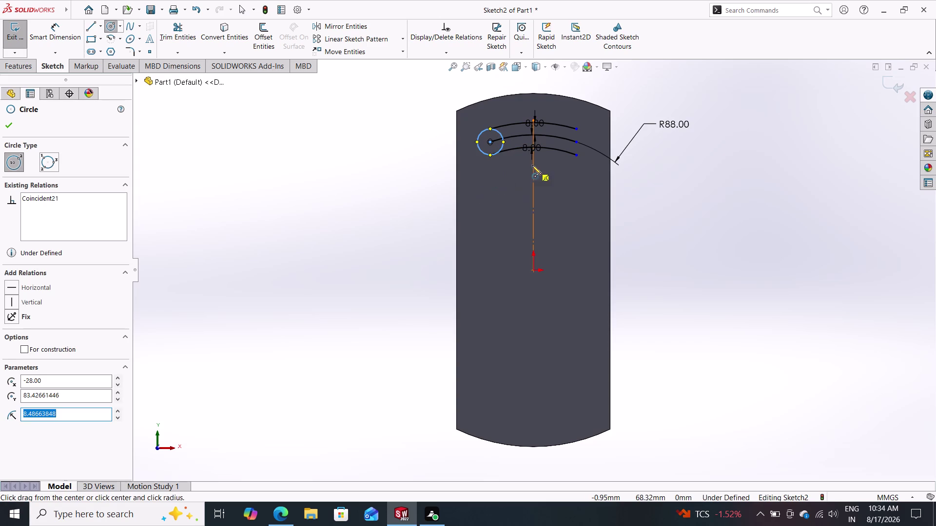
click(576, 142)
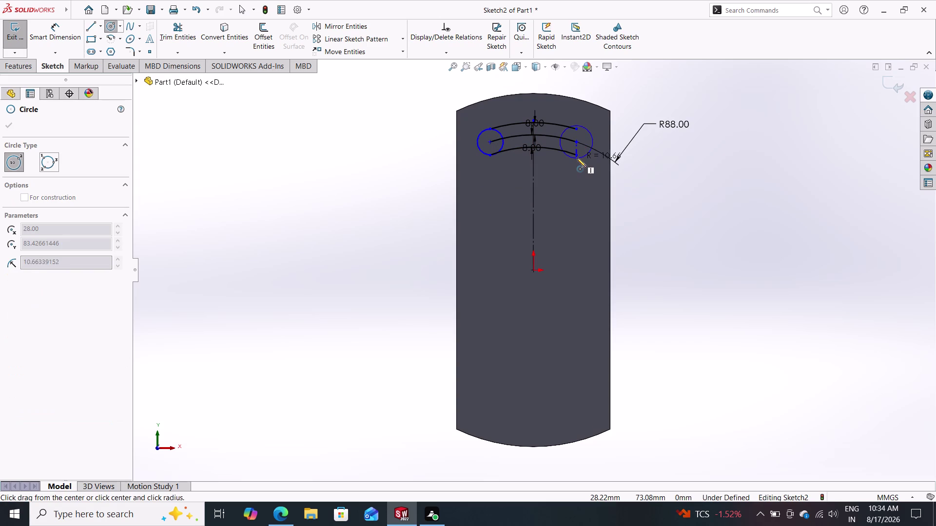
click(576, 158)
key(Escape)
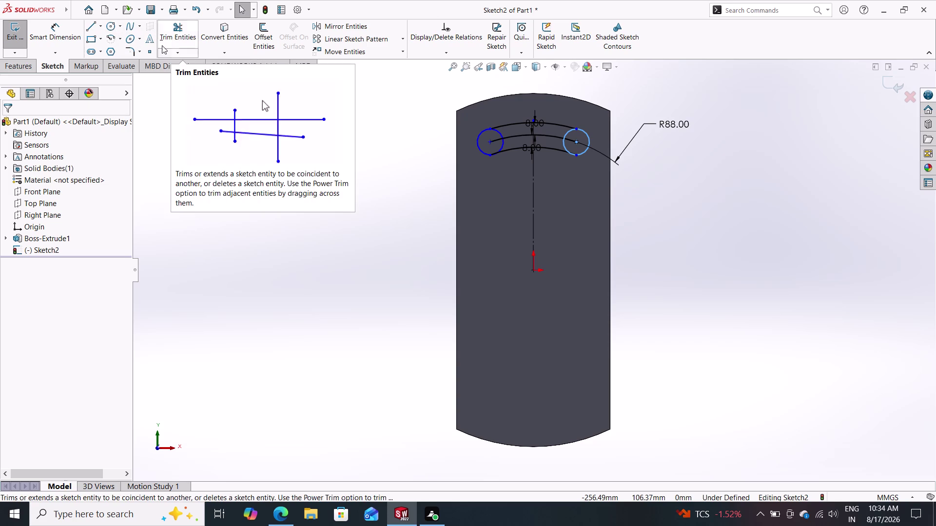
click(175, 31)
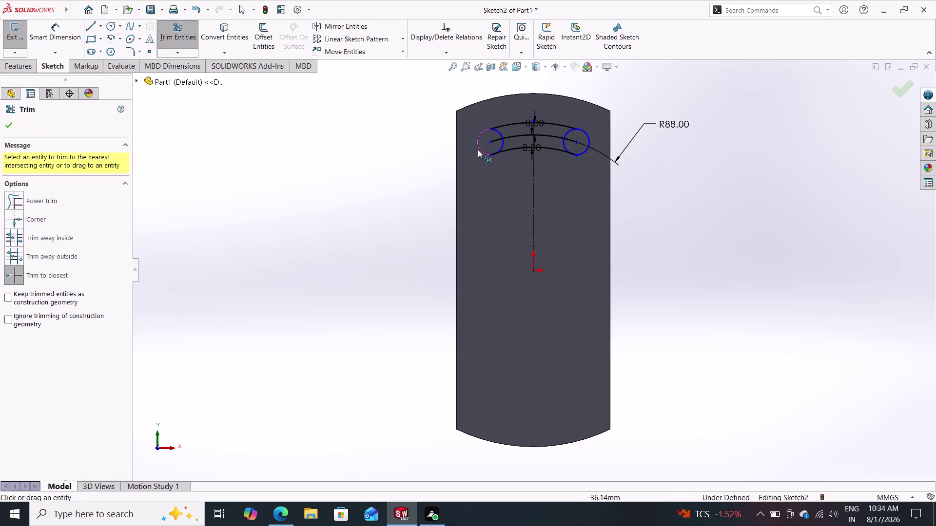
click(501, 143)
click(499, 133)
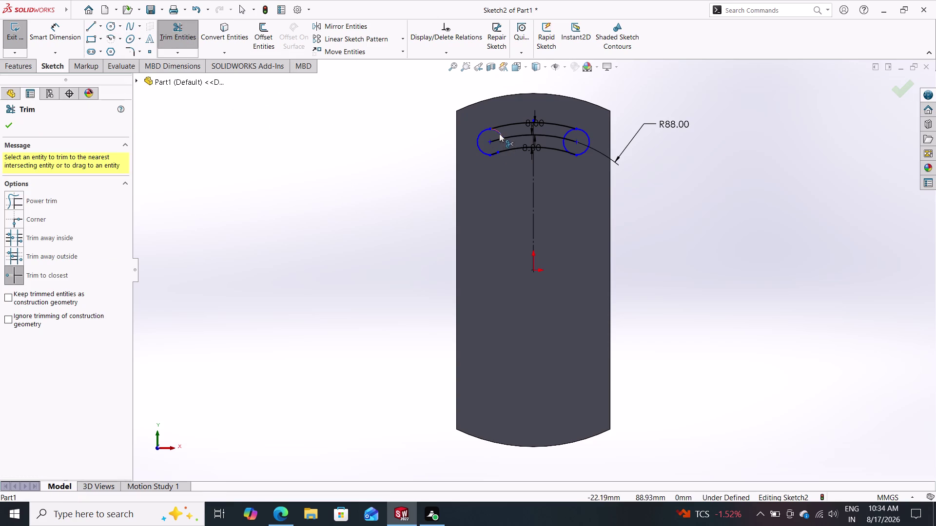
click(563, 143)
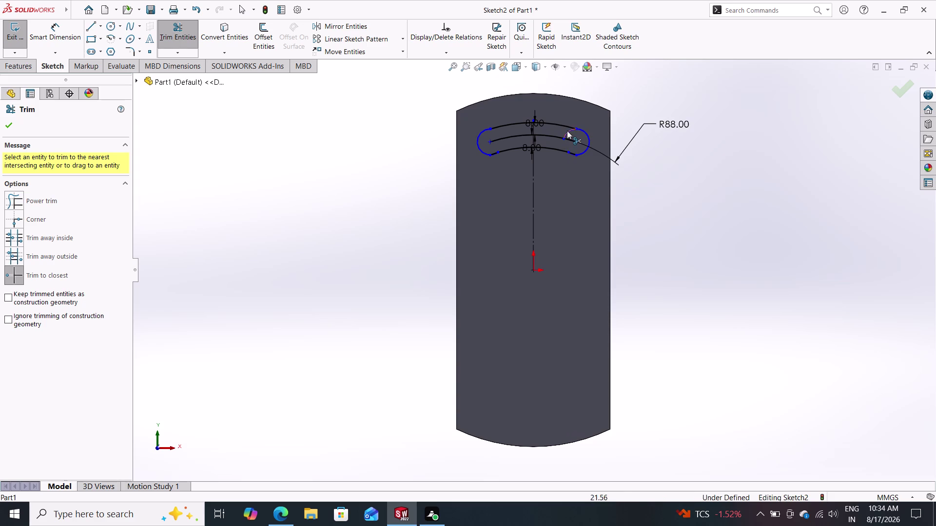
click(566, 135)
click(11, 125)
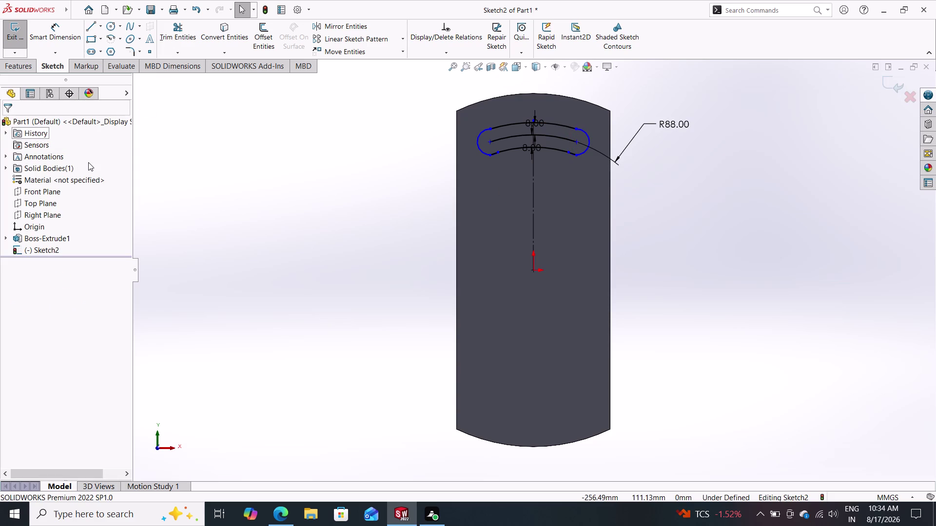
click(510, 134)
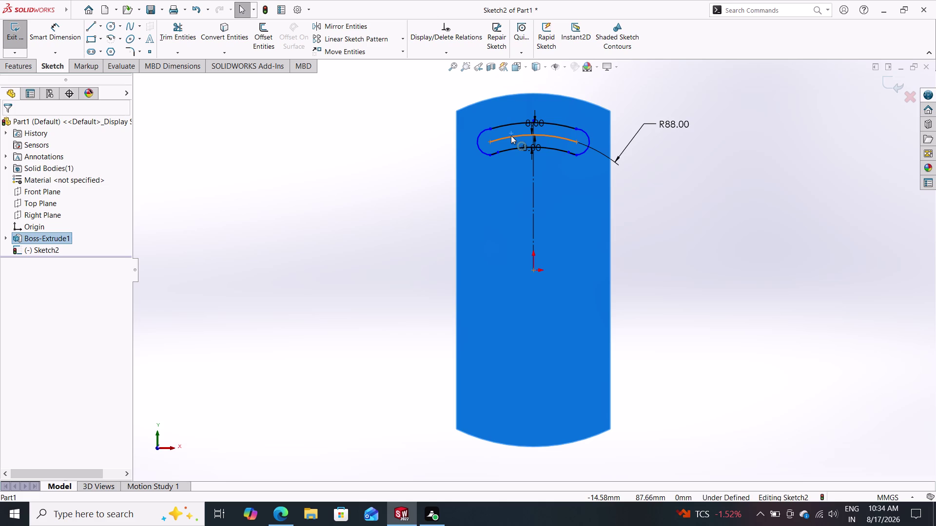
Select the slot's middle arc and dismiss its properties.
key(Escape)
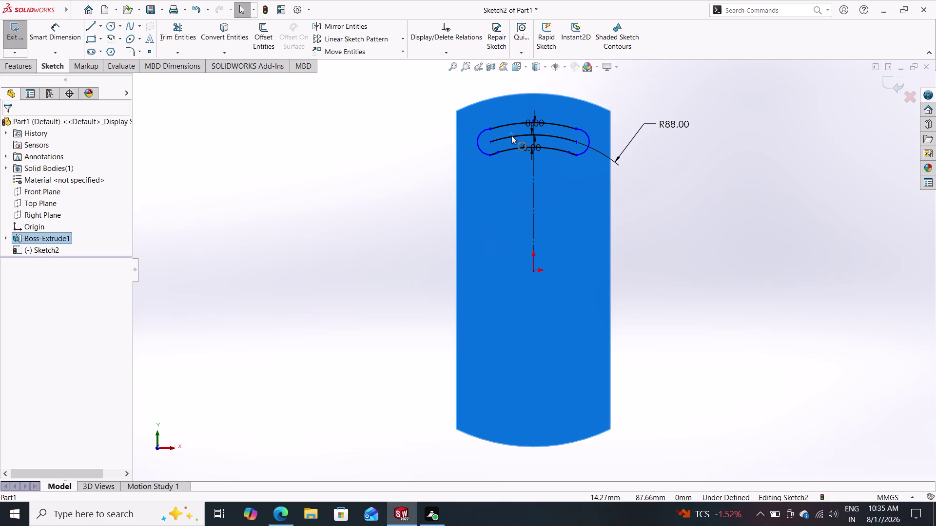
click(509, 138)
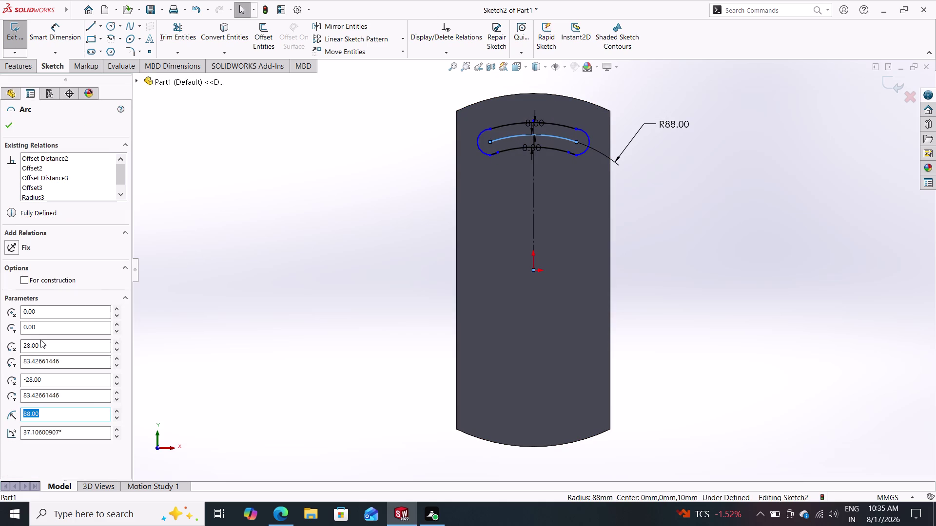
key(Escape)
key(Escape)
key(Escape)
key(Escape)
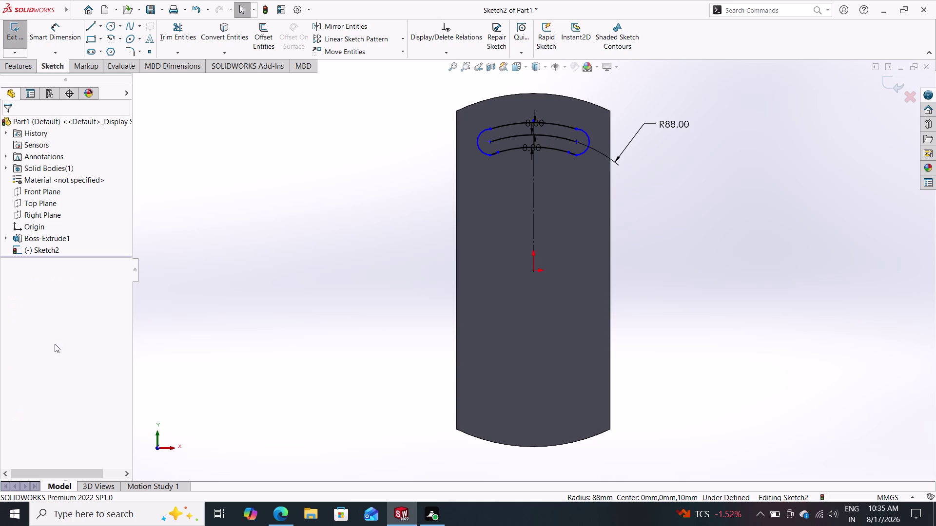
key(Escape)
key(Escape)
Dimension the slot's left rounded end with an 8 mm radius.
click(59, 28)
click(475, 142)
click(401, 138)
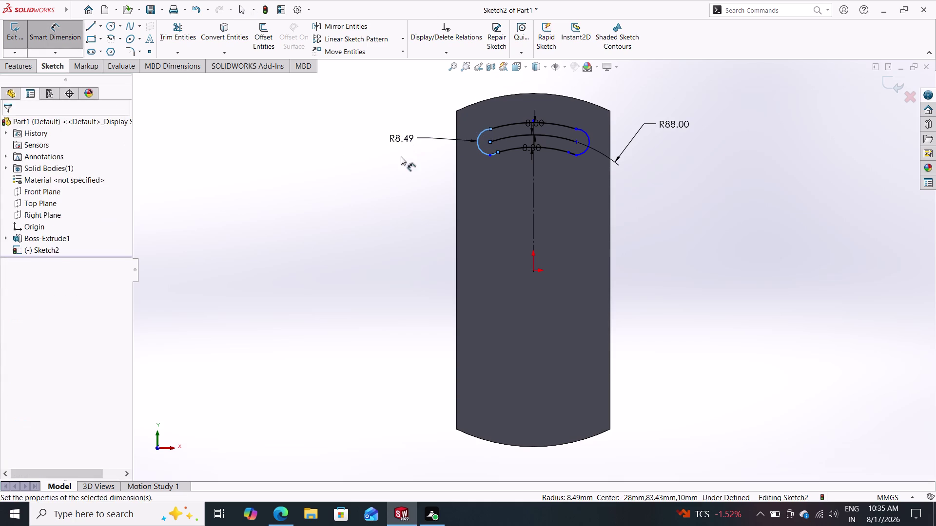
key(8)
key(Return)
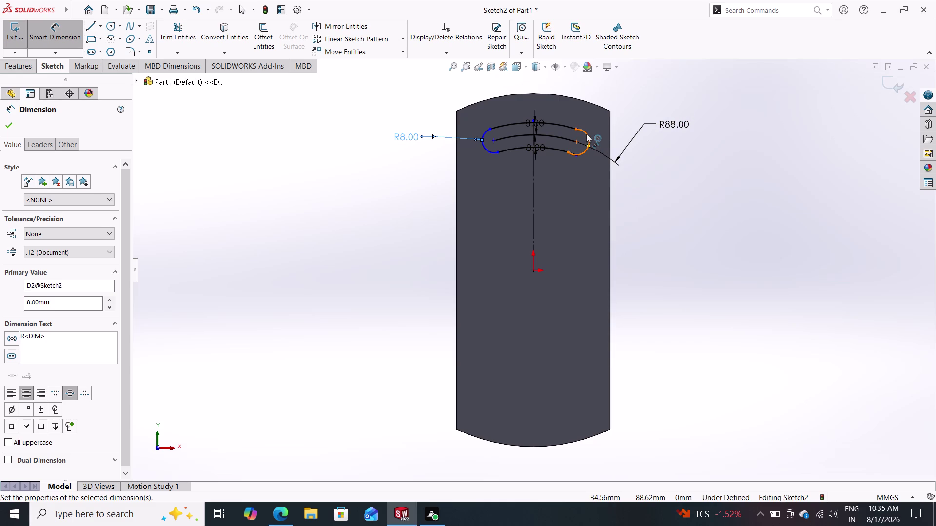
key(Escape)
key(Escape)
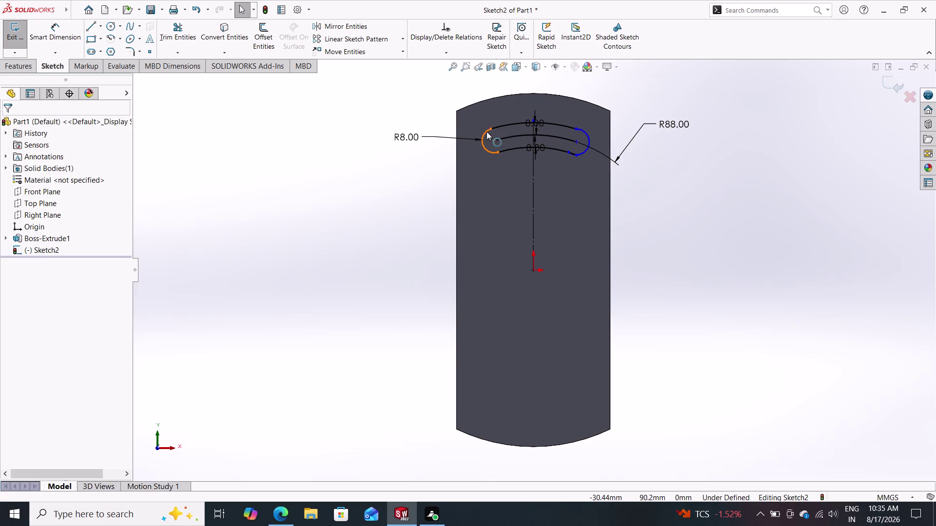
click(486, 132)
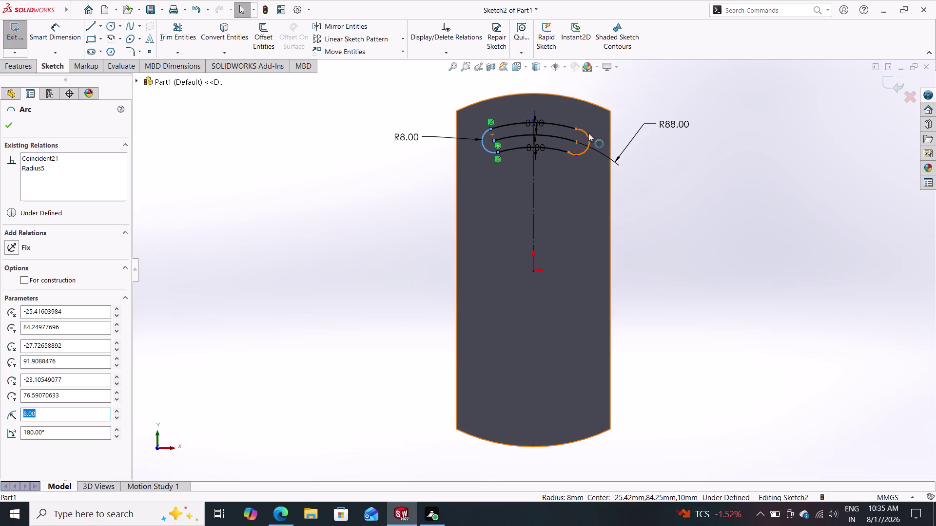
Add an Equal relation so both slot end arcs share the R8 radius.
click(588, 133)
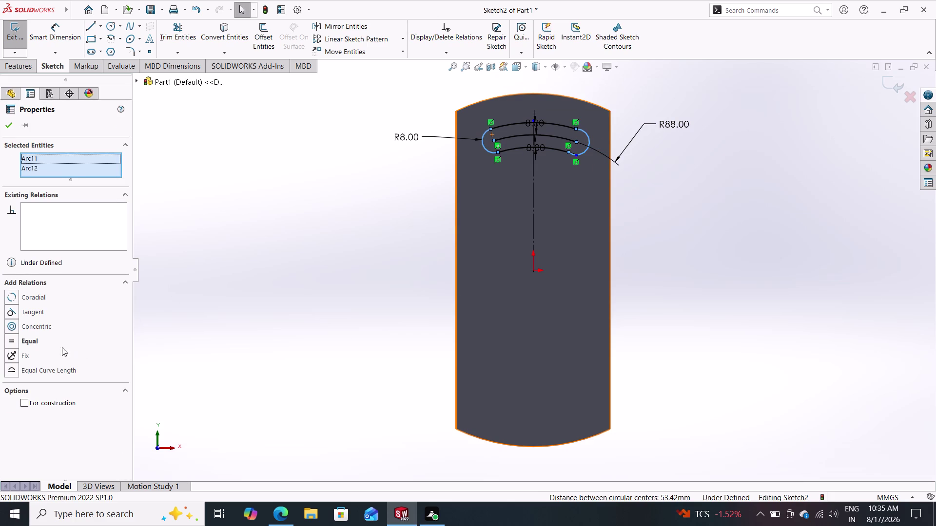
click(40, 338)
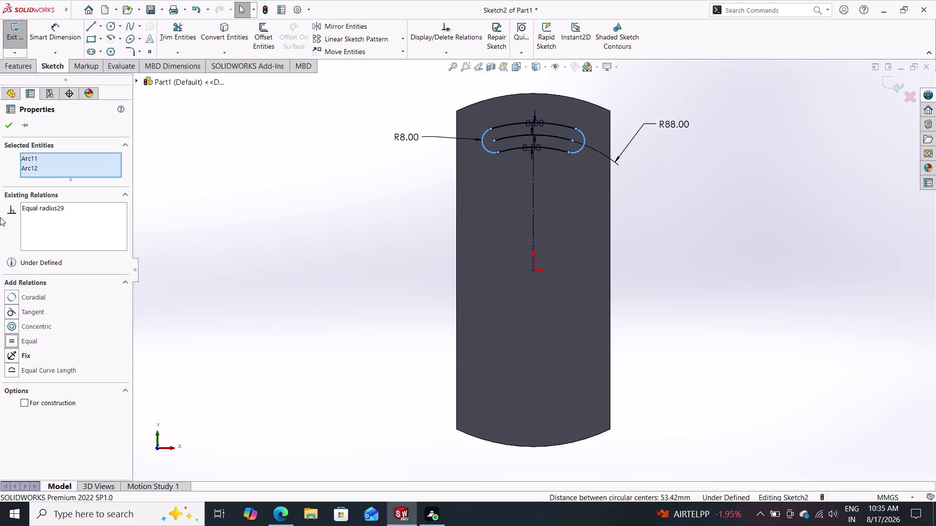
click(3, 129)
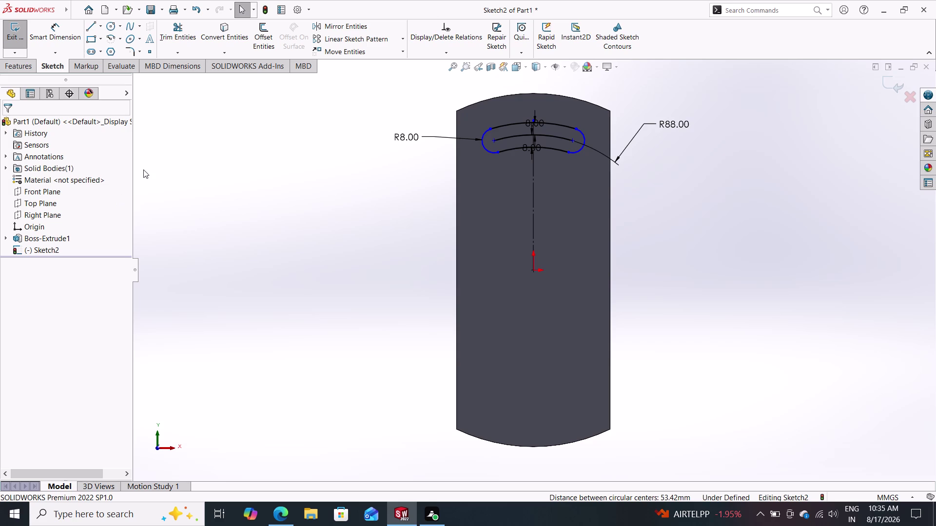
Dimension the spacing between the slot's left and right end arcs as 56 mm.
click(67, 38)
click(491, 127)
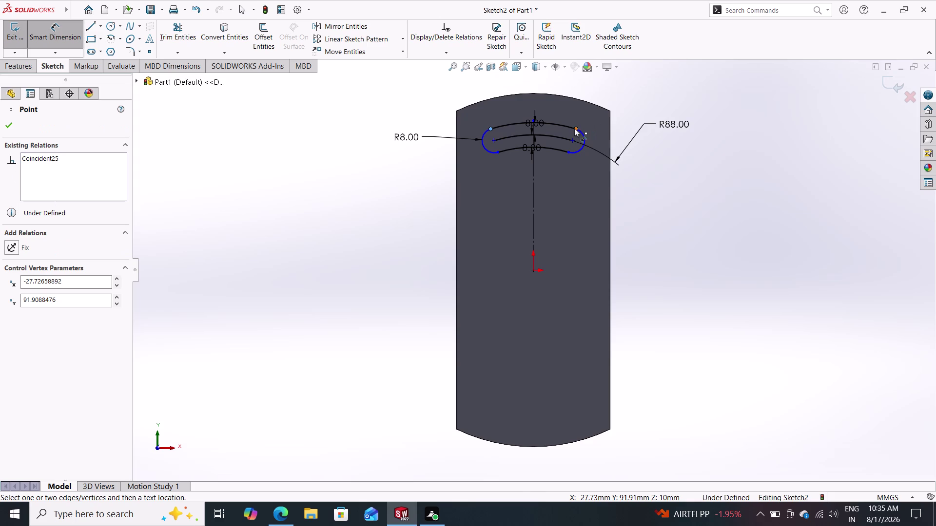
click(577, 128)
click(529, 79)
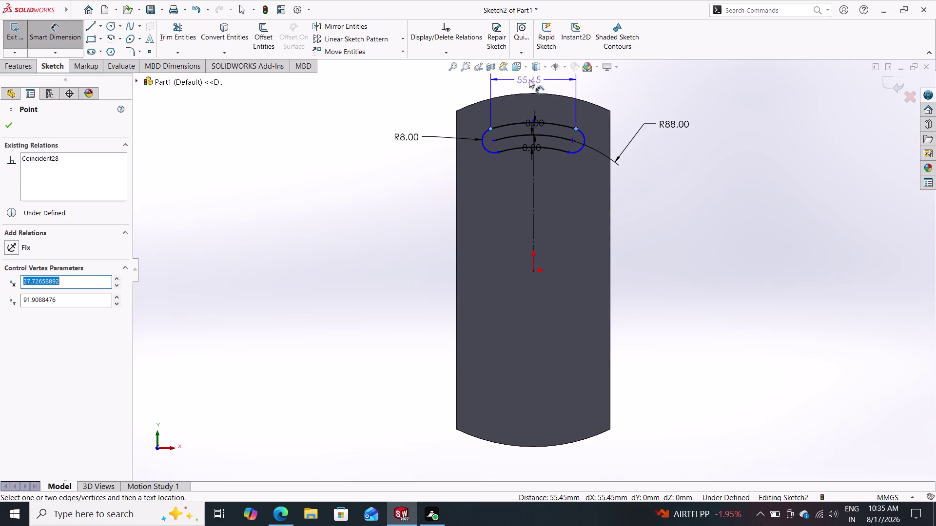
text(5)
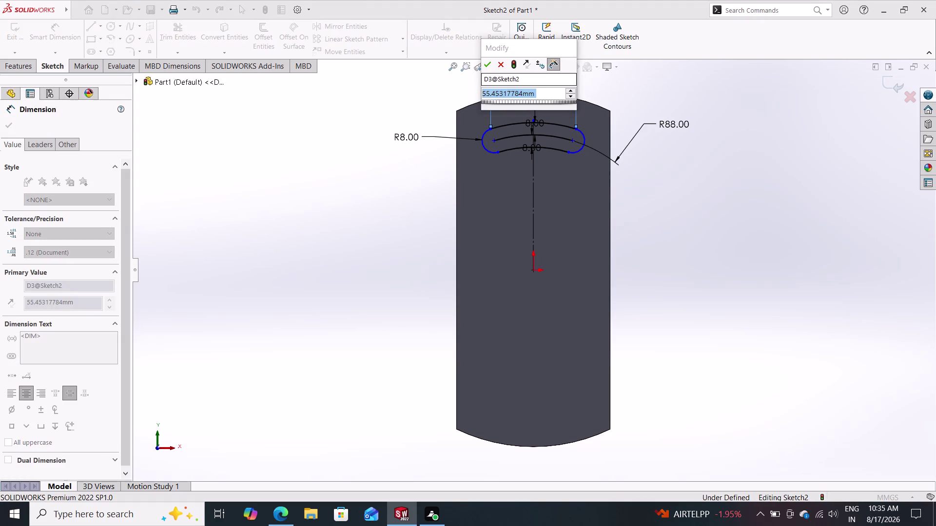
text(6)
key(Return)
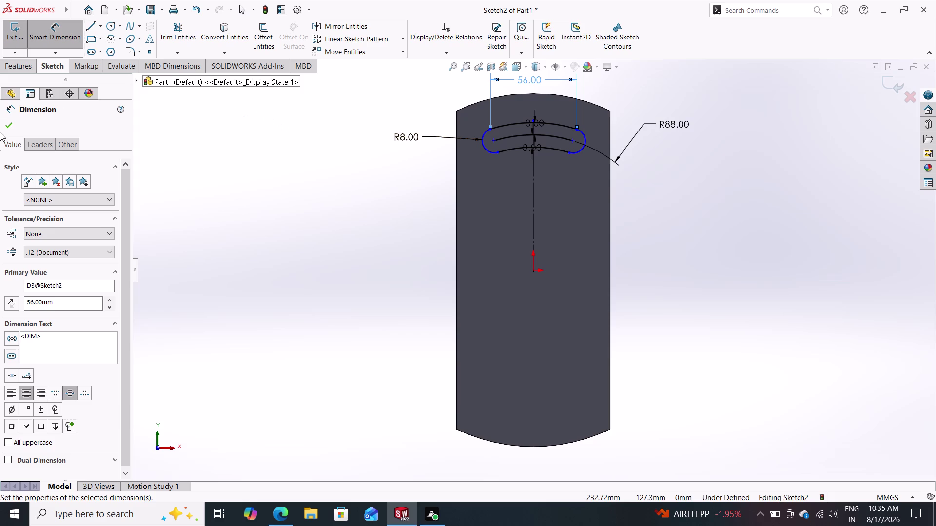
click(12, 128)
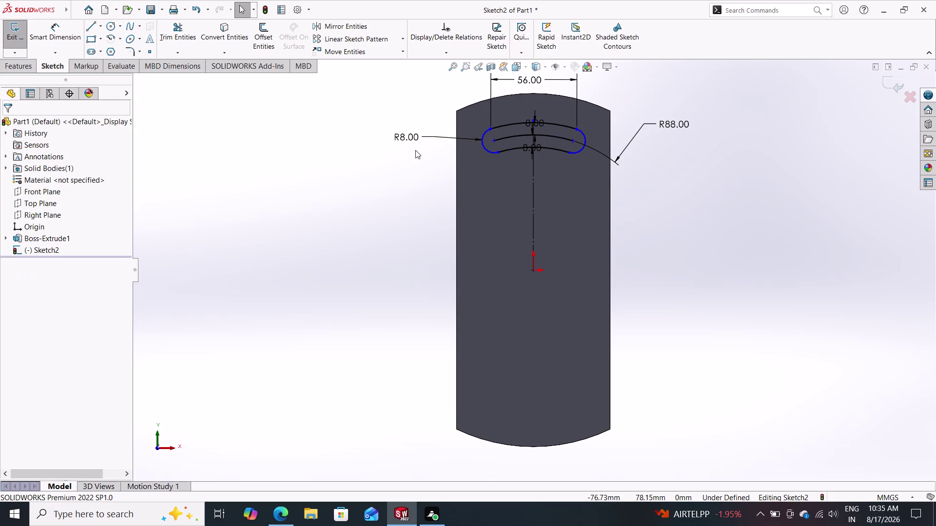
click(490, 129)
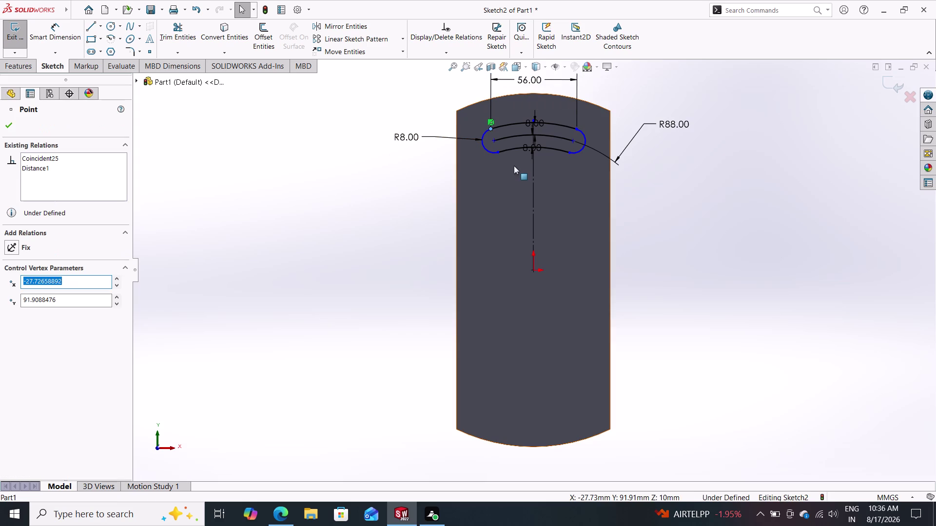
Select points at the slot's left end, then clear the selection.
click(498, 152)
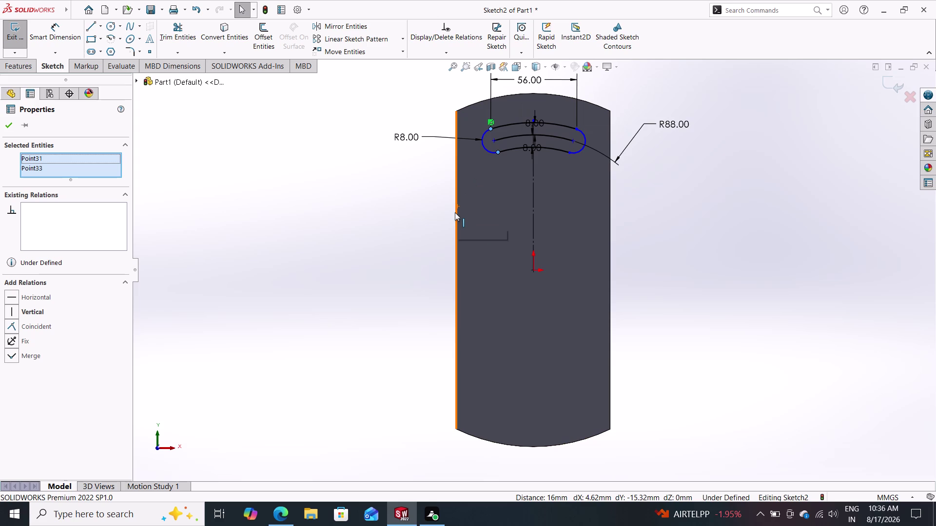
key(Escape)
key(Escape)
key(Escape)
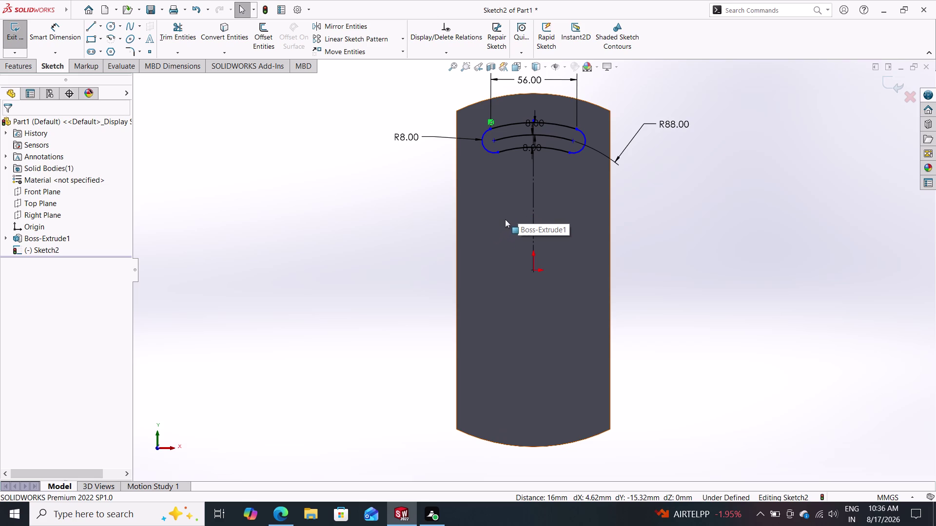
key(Escape)
key(Escape)
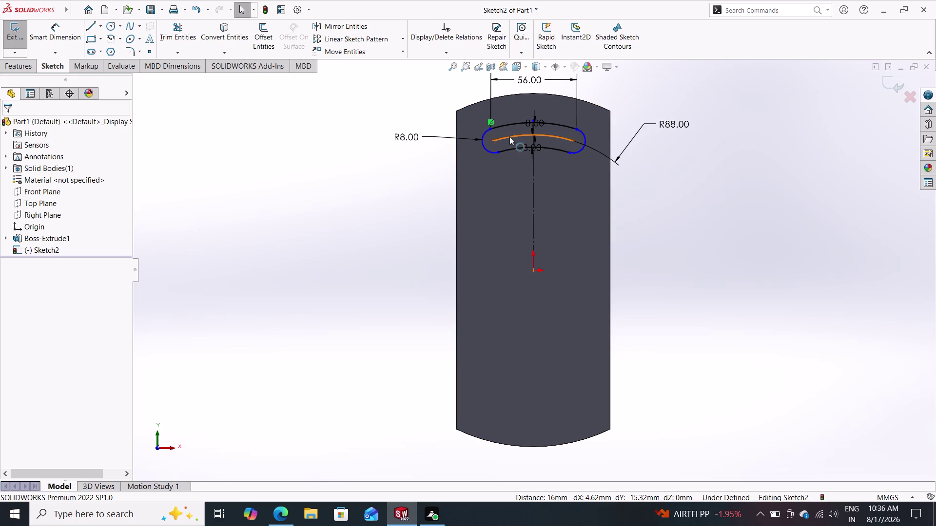
click(491, 129)
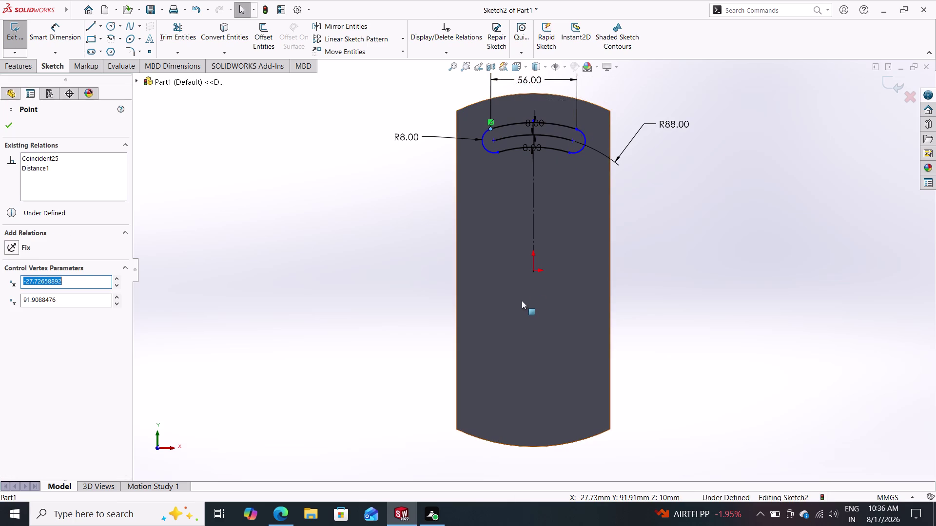
key(Escape)
key(Escape)
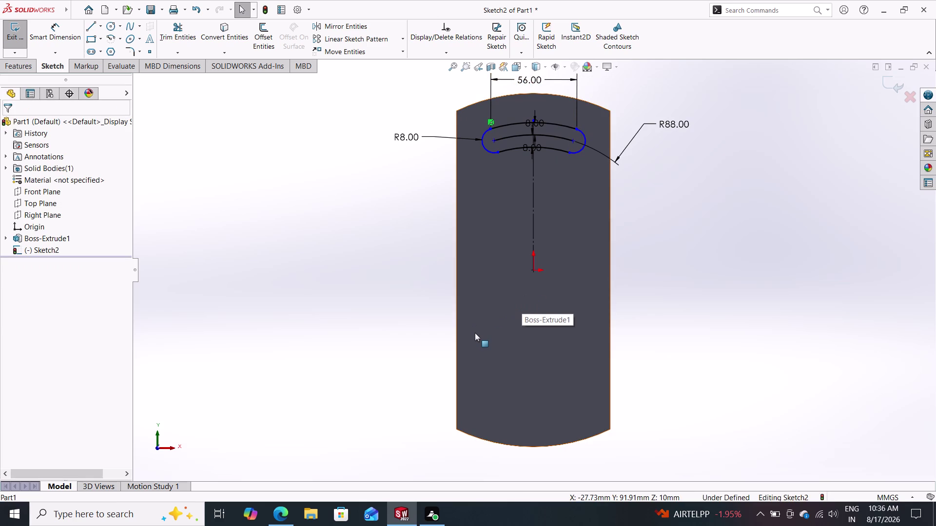
Convert the slot's middle R88 arc into construction geometry.
click(515, 136)
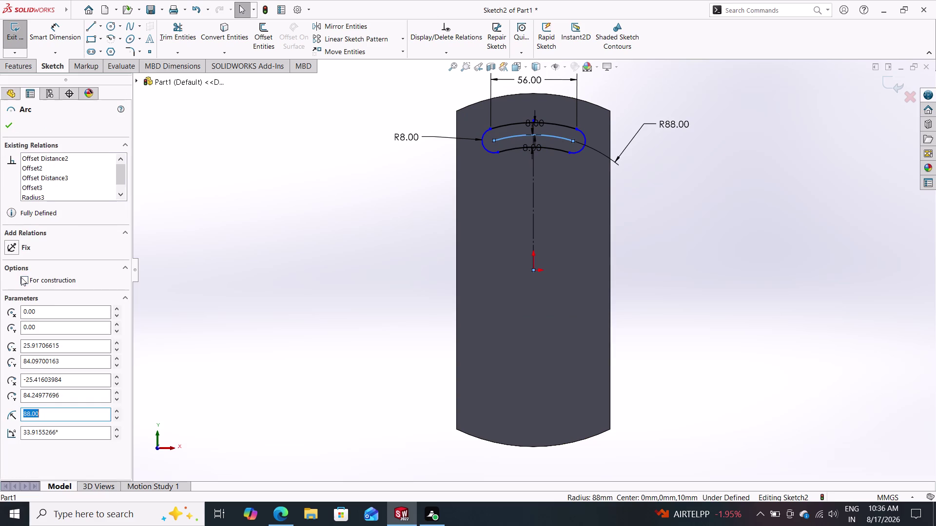
click(21, 278)
click(5, 124)
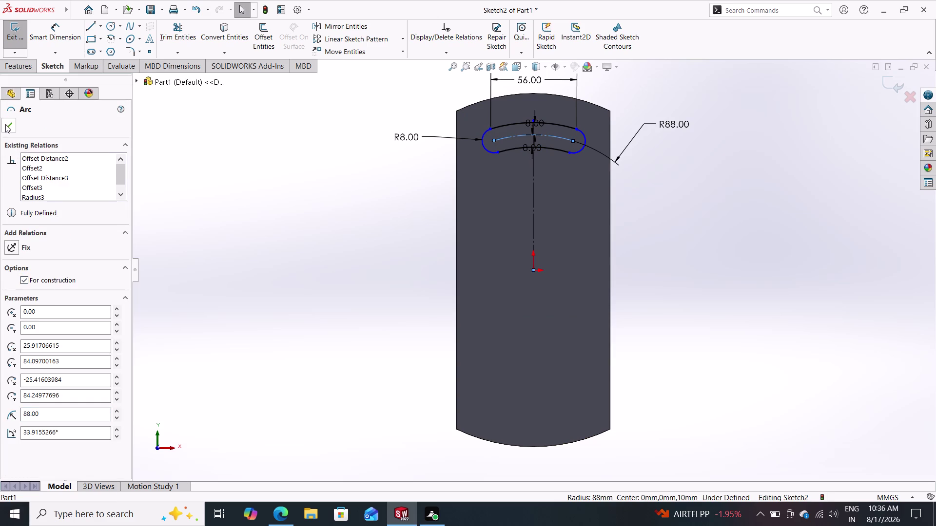
key(Escape)
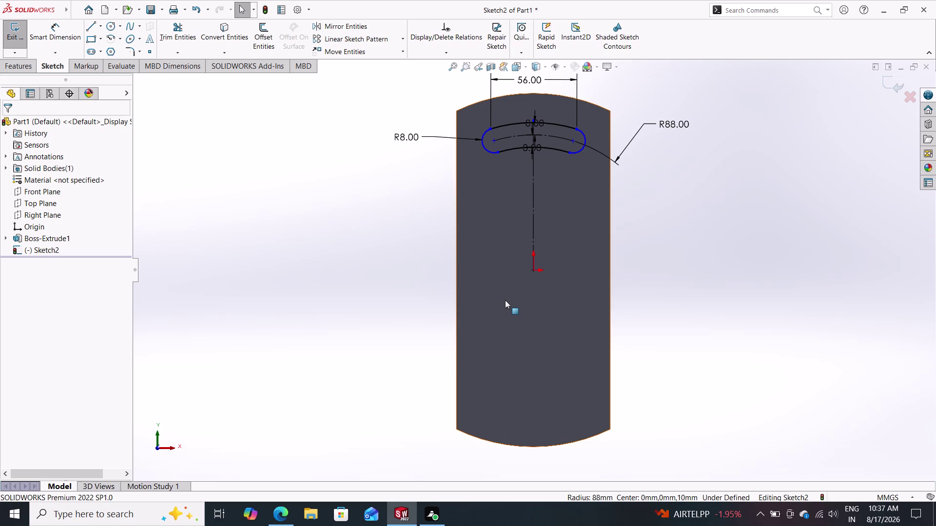
click(531, 223)
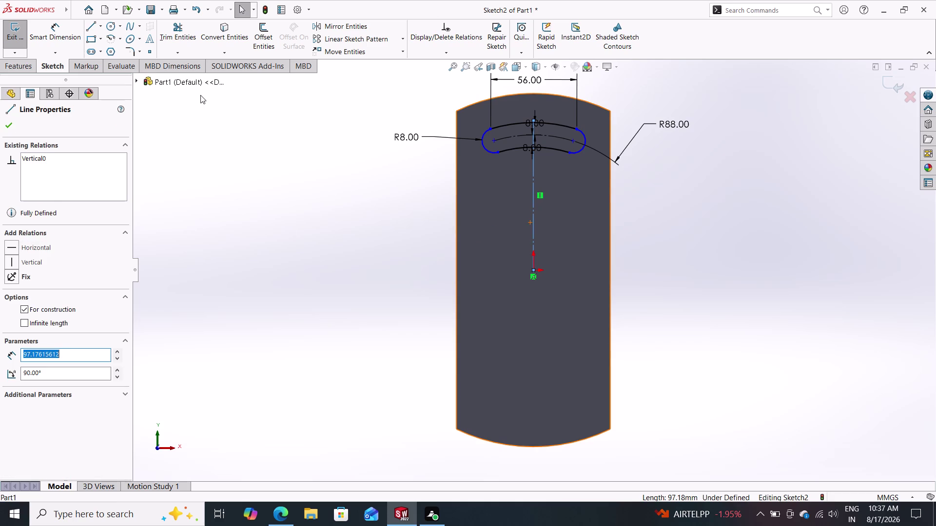
Try a 28 mm offset of the vertical line, cancel it, and show Features tools.
click(265, 37)
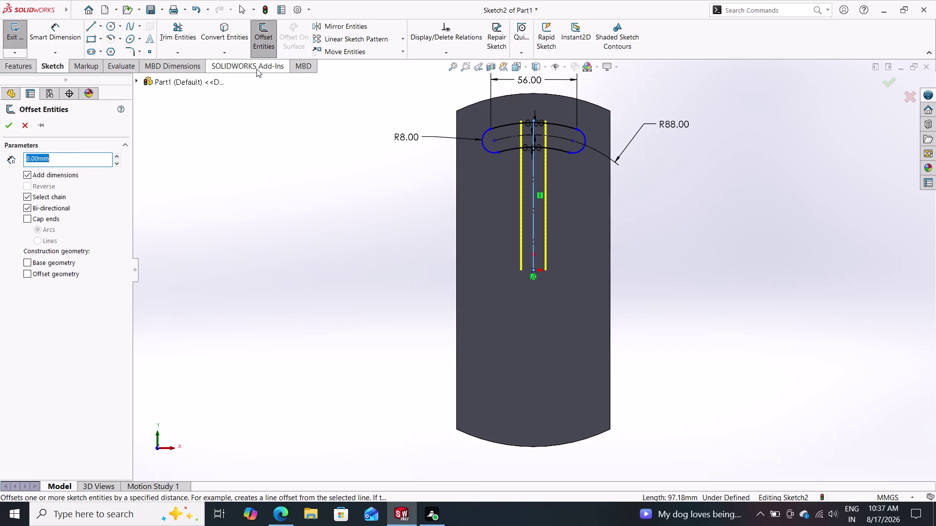
text(28)
key(Return)
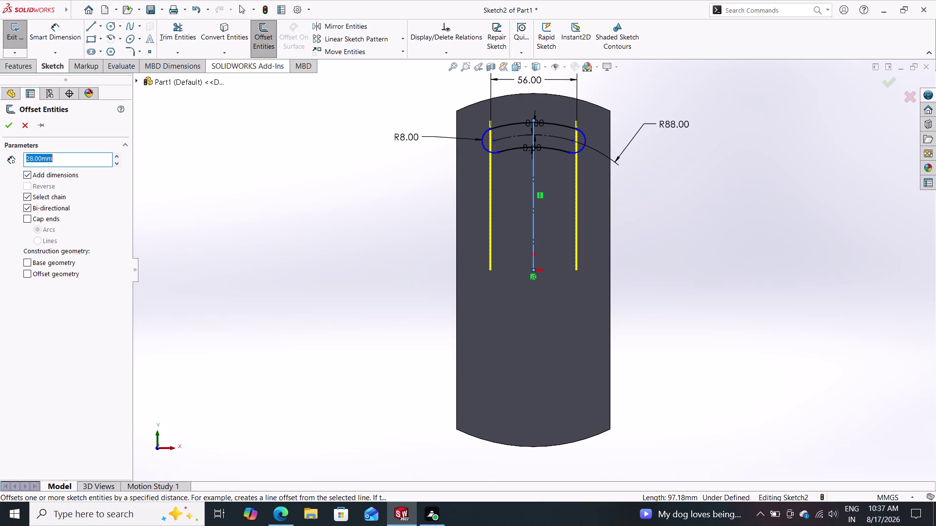
click(28, 128)
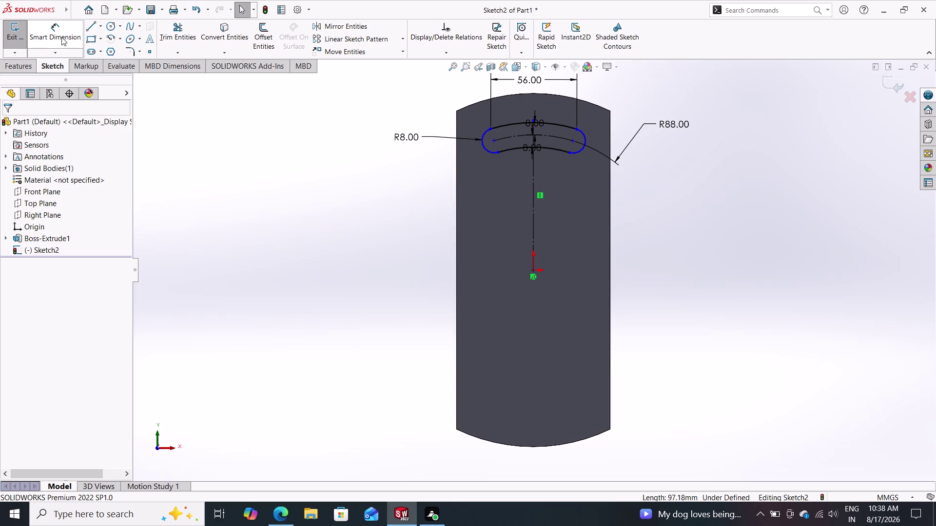
click(20, 73)
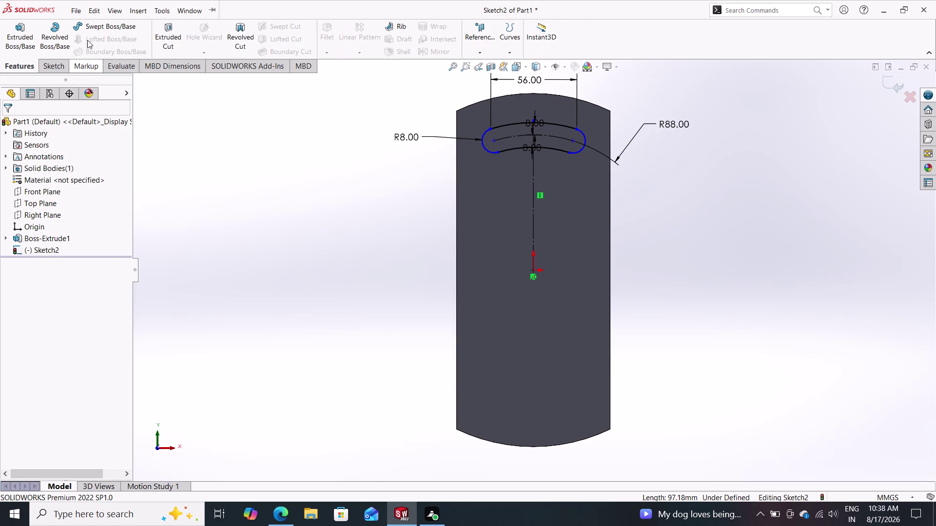
click(174, 32)
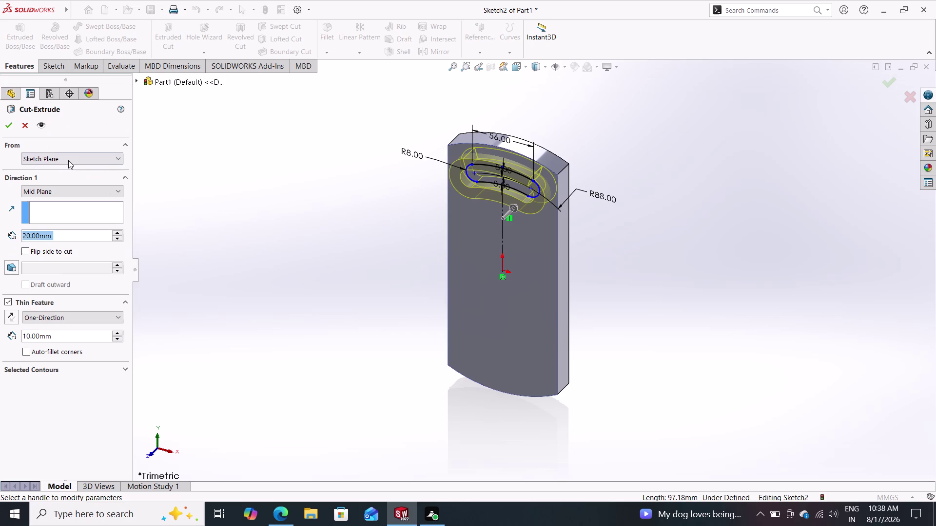
click(53, 161)
click(56, 157)
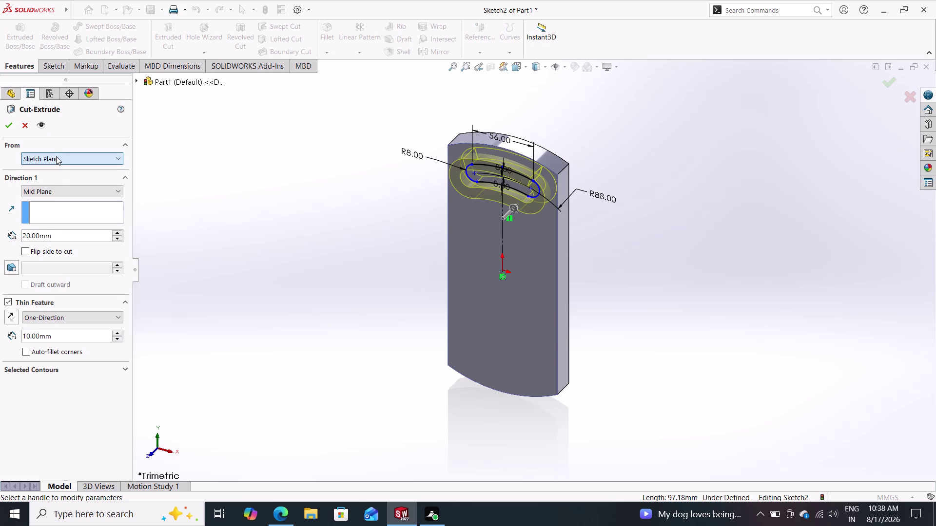
click(47, 197)
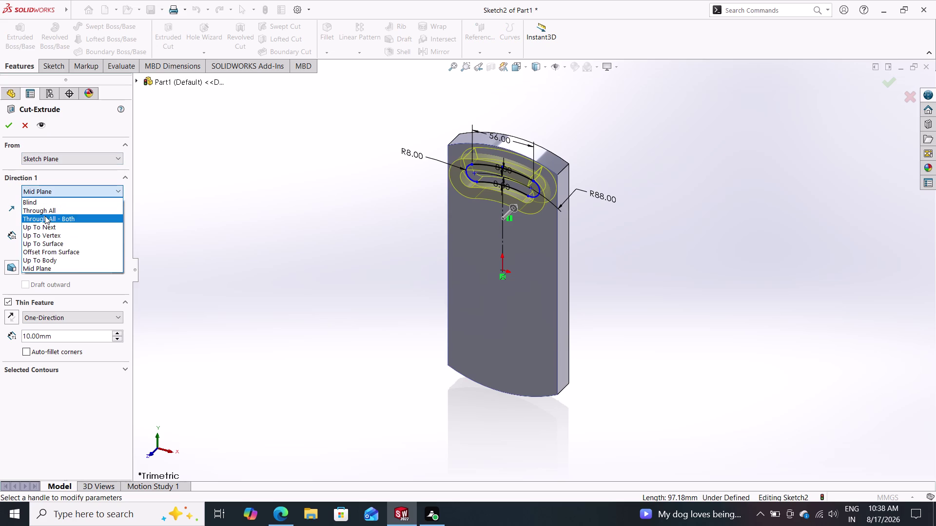
click(46, 214)
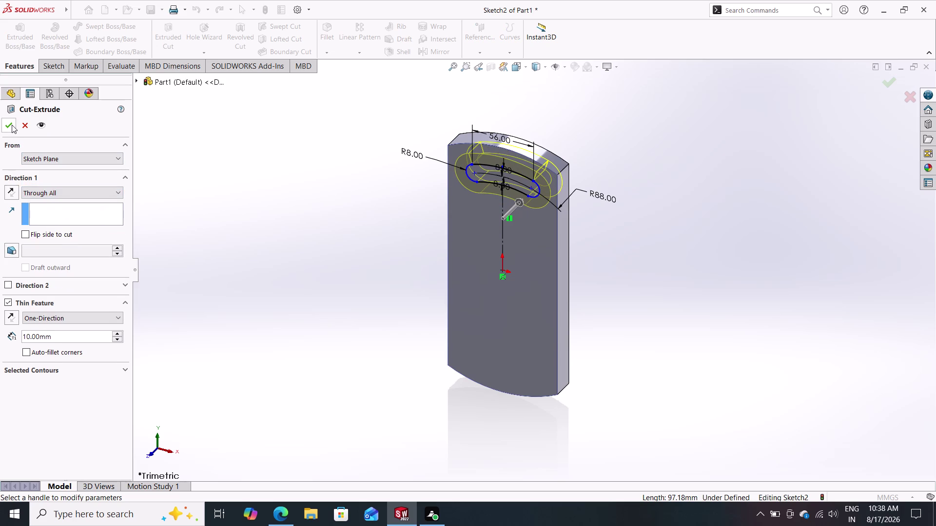
click(12, 125)
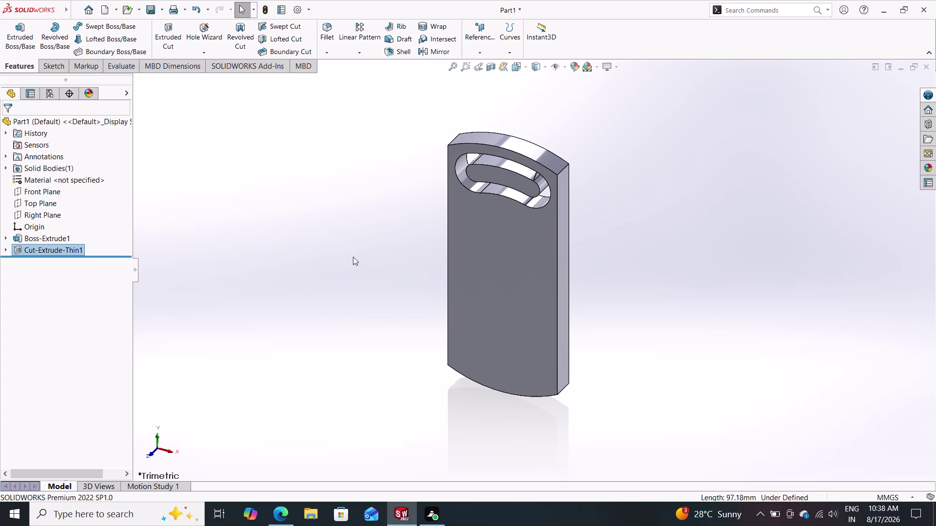
middle_drag(395, 278, 383, 241)
middle_drag(411, 253, 392, 248)
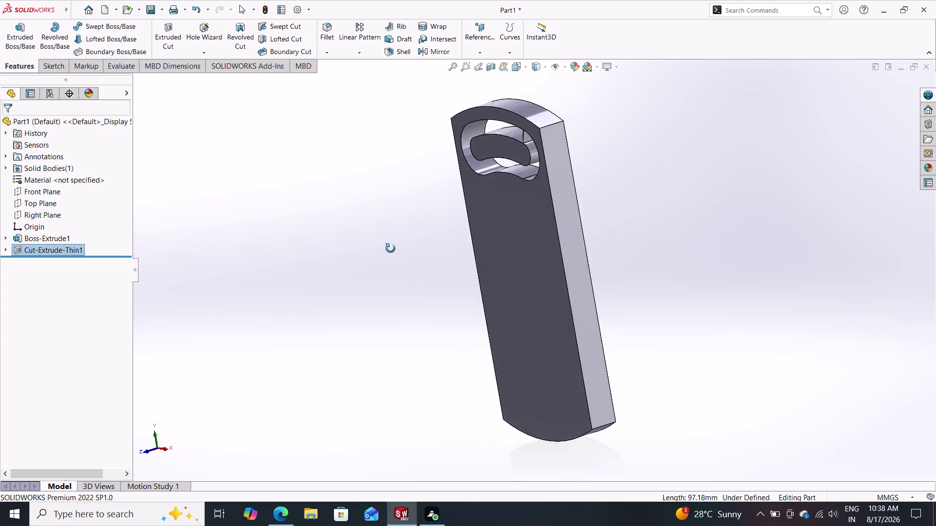
middle_drag(392, 248, 447, 252)
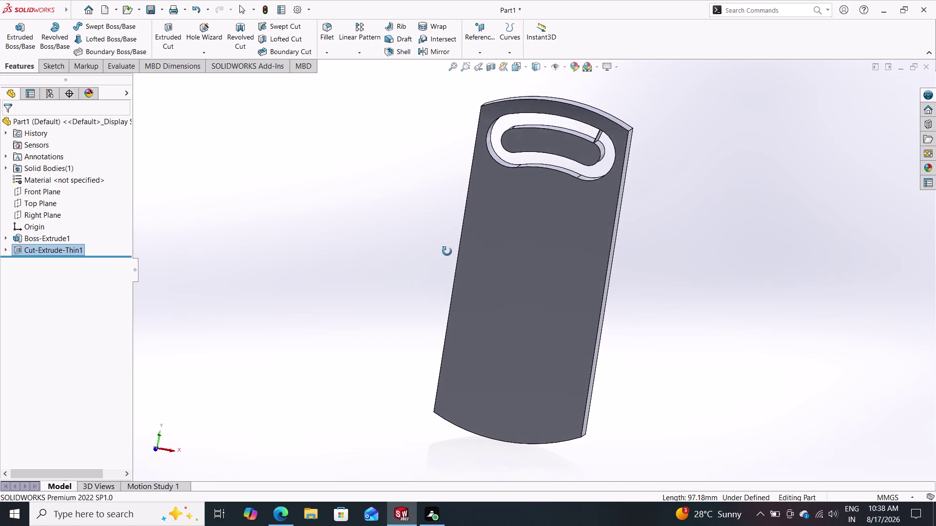
middle_drag(446, 252, 451, 249)
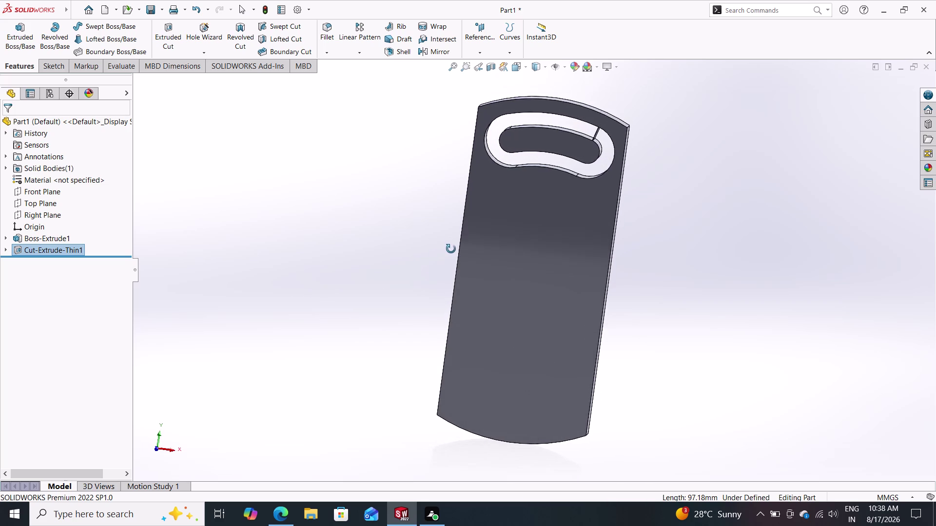
middle_drag(451, 249, 451, 241)
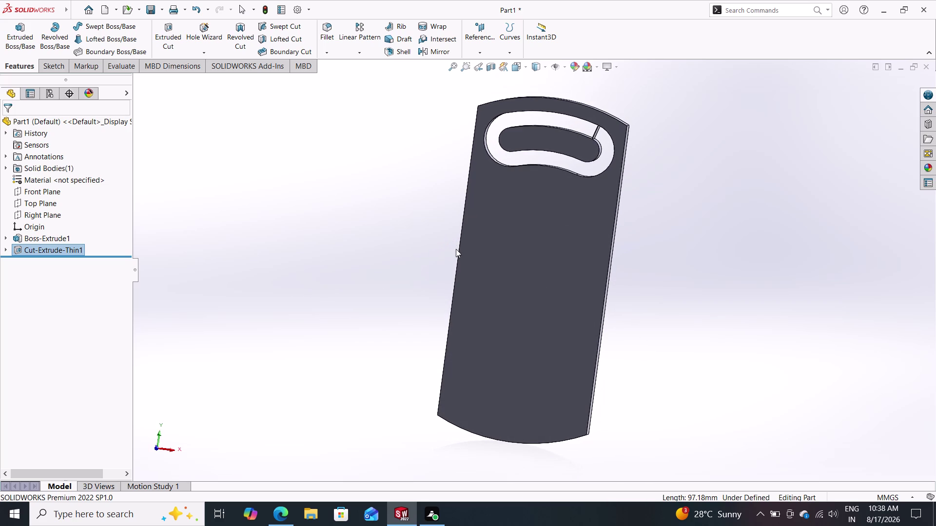
key(ctrl+z)
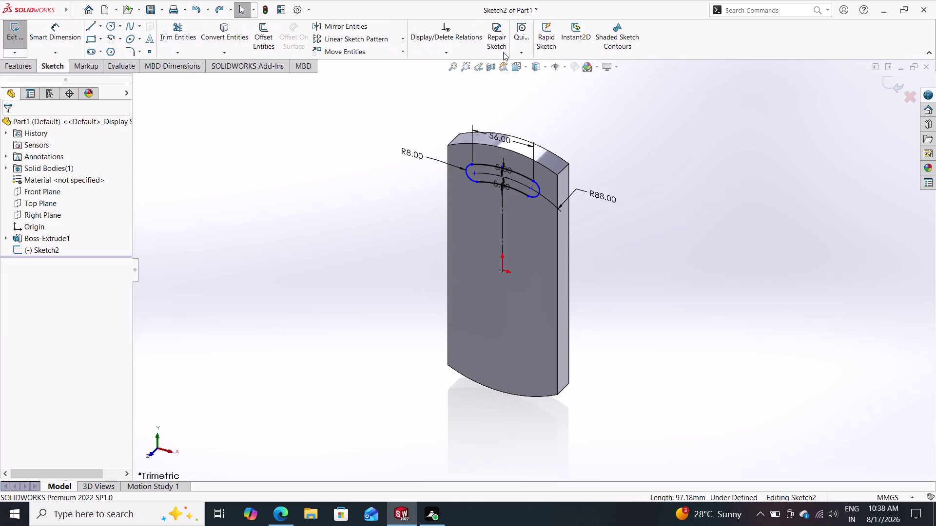
Return to the previous view and display the plate's extrusion dimensions.
click(453, 72)
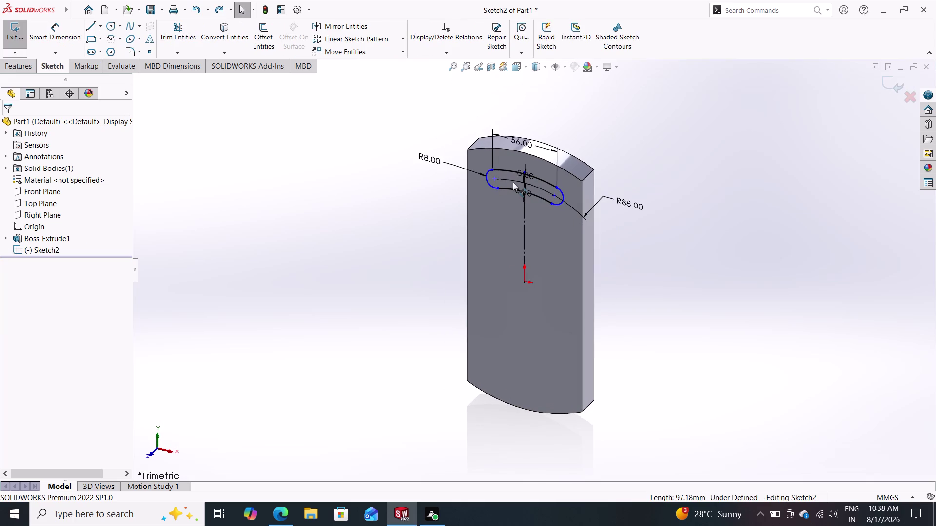
scroll(down, 3)
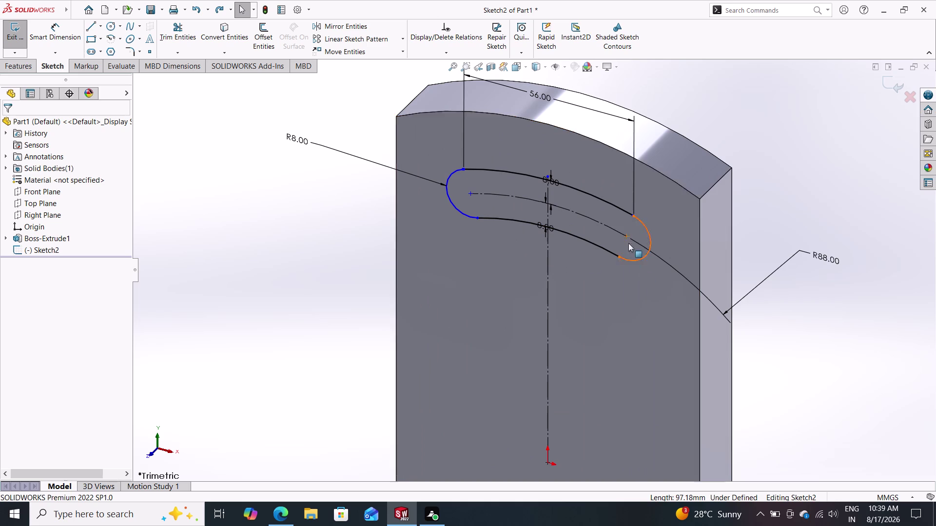
click(479, 67)
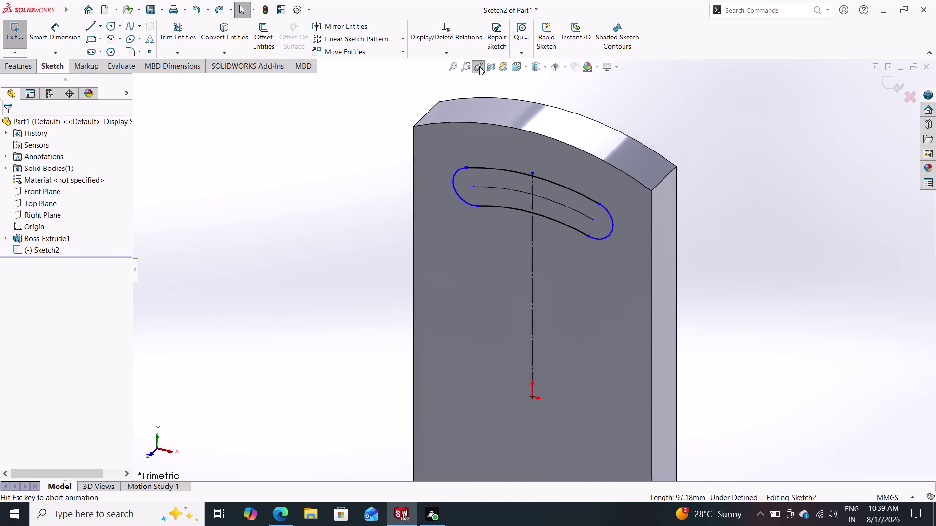
click(479, 66)
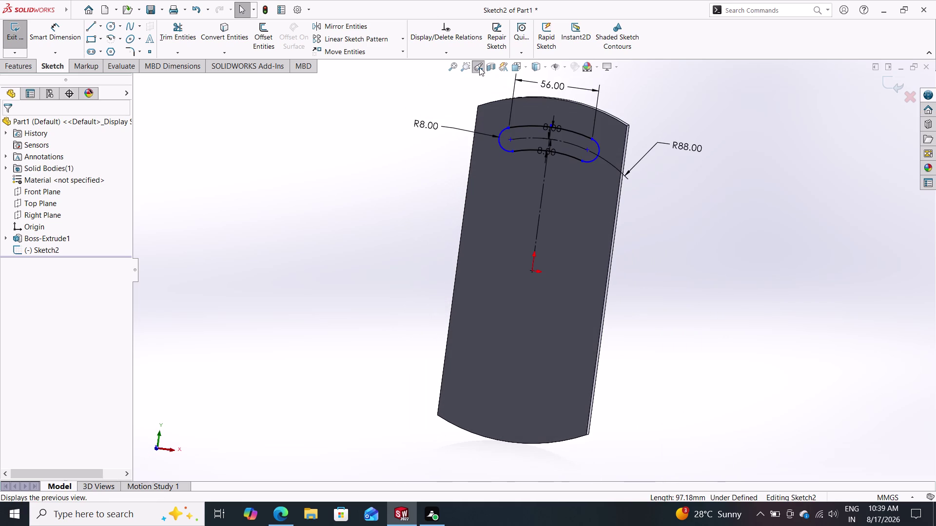
click(479, 67)
click(552, 205)
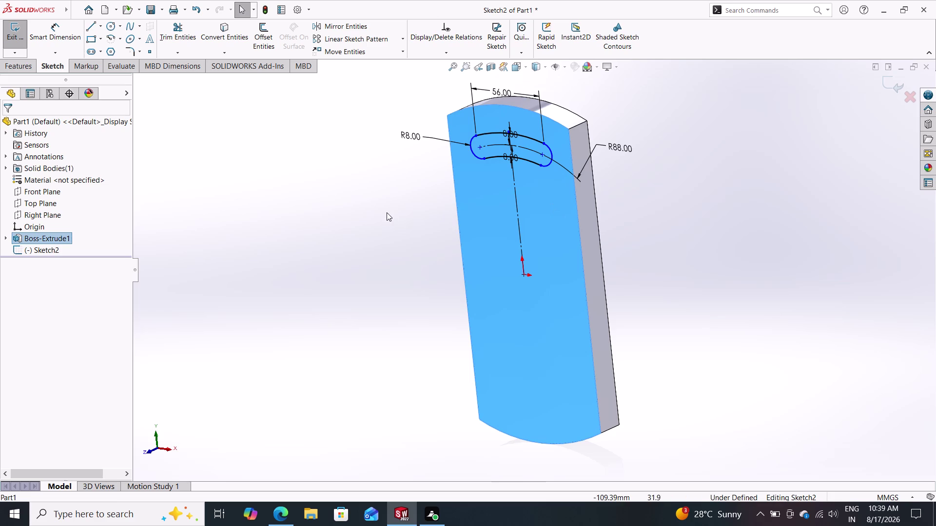
click(544, 211)
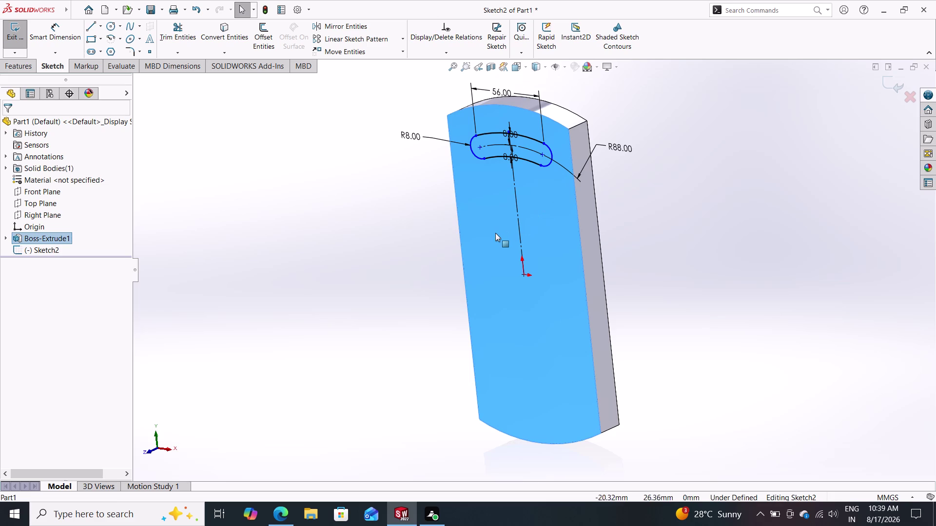
click(492, 233)
double_click(492, 232)
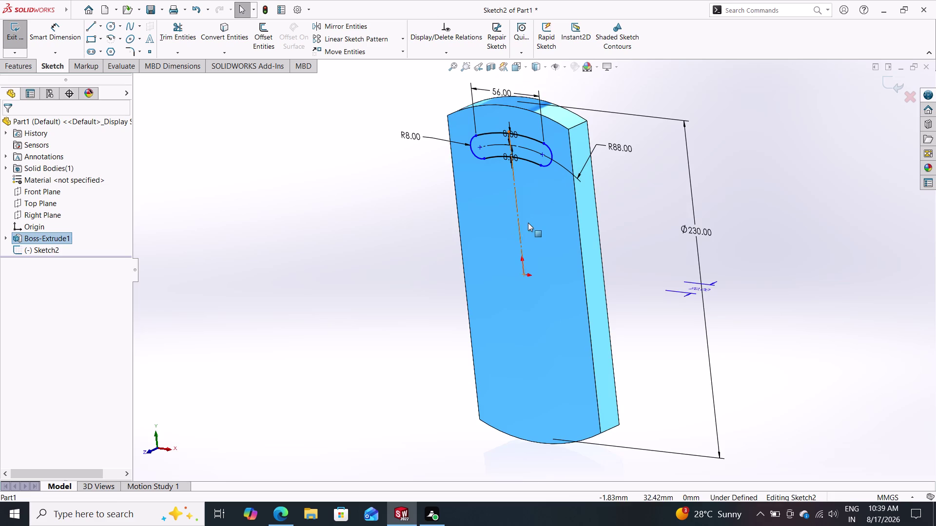
double_click(527, 219)
key(Escape)
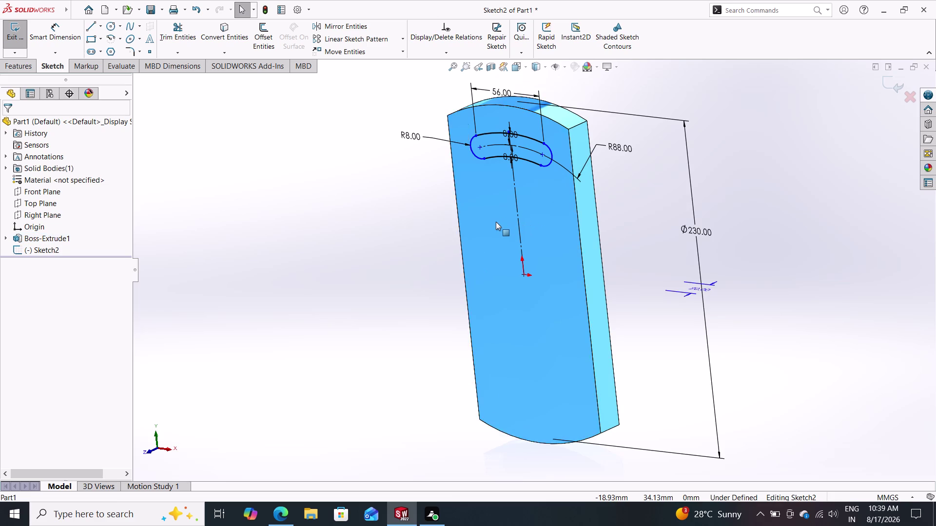
key(Escape)
key(Escape)
Orbit to face the plate and select the slot's lower 80 mm arc.
middle_drag(478, 235, 516, 227)
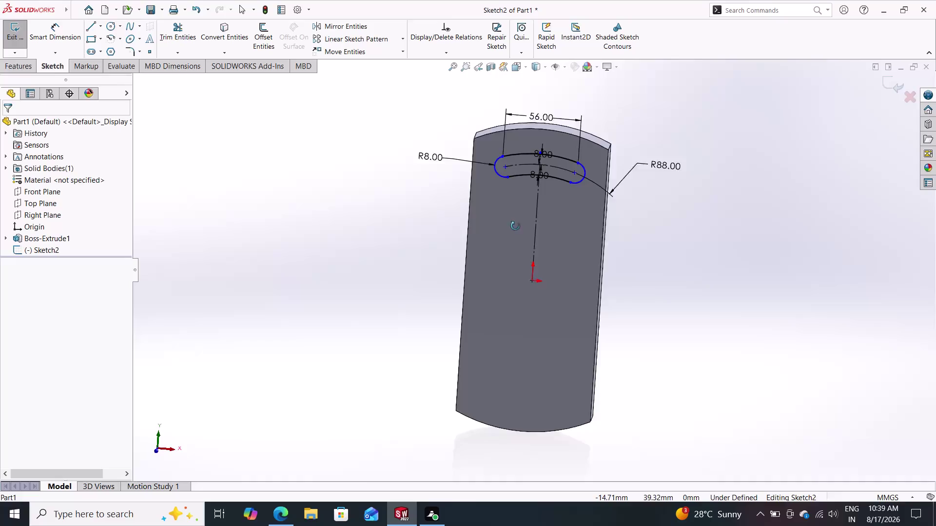
middle_drag(516, 227, 508, 197)
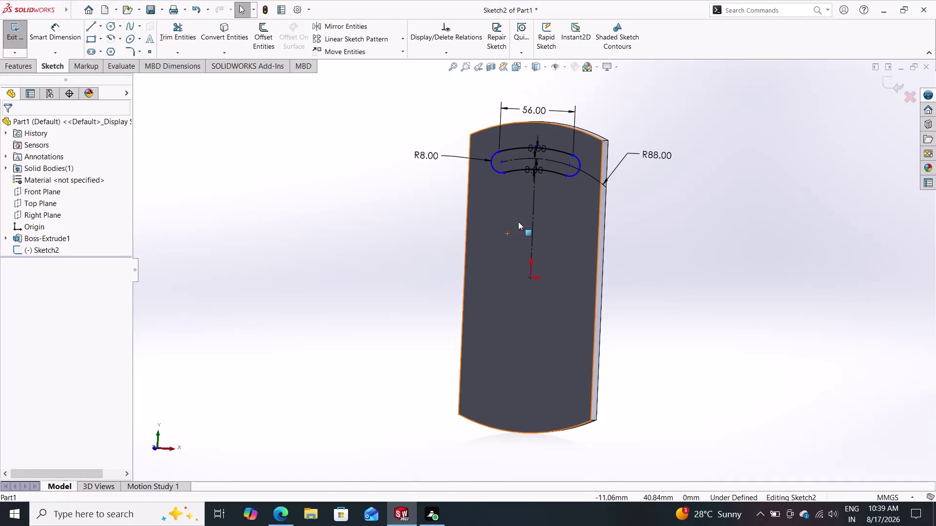
key(Escape)
key(Escape)
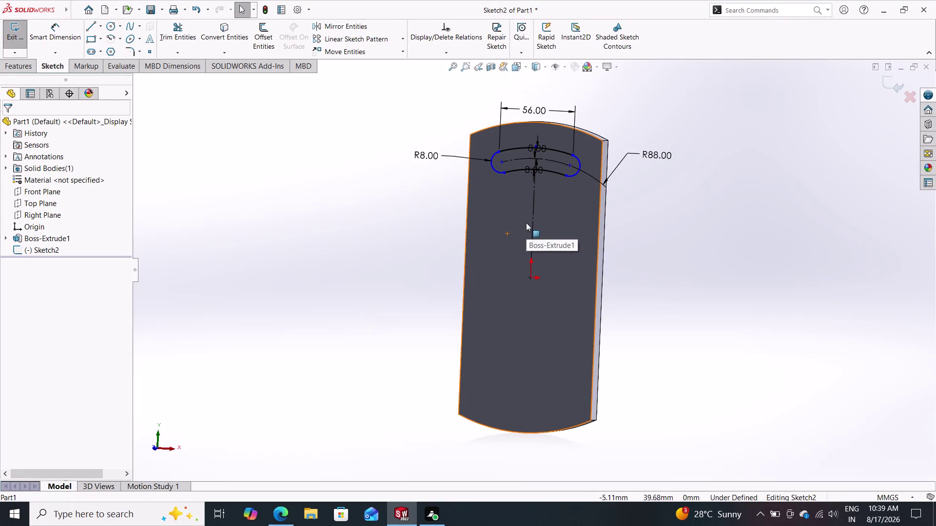
scroll(down, 3)
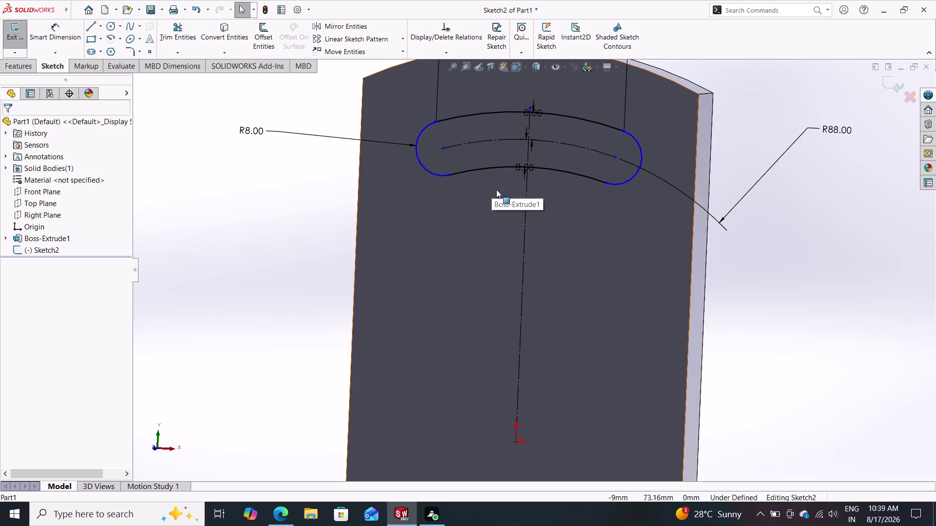
click(490, 170)
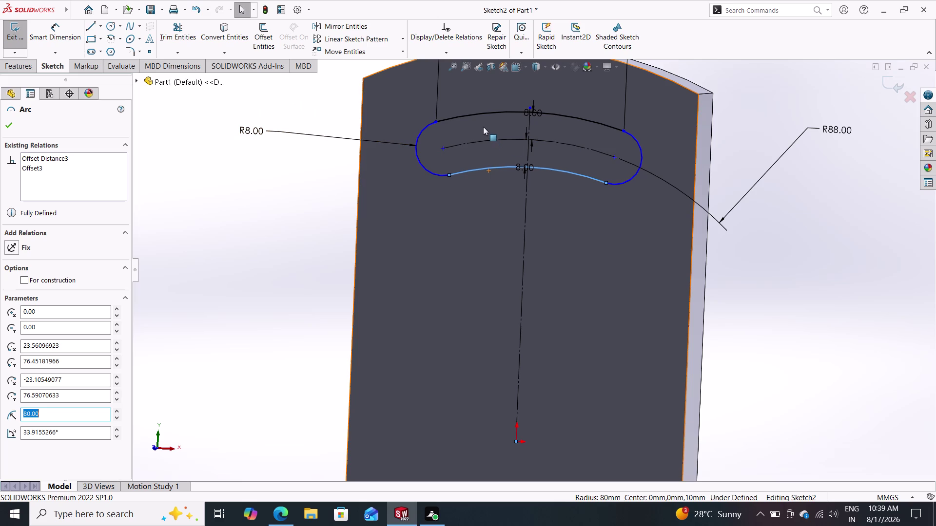
Close the inner arc's properties and open the File menu toward Save All.
click(481, 114)
key(Escape)
key(Escape)
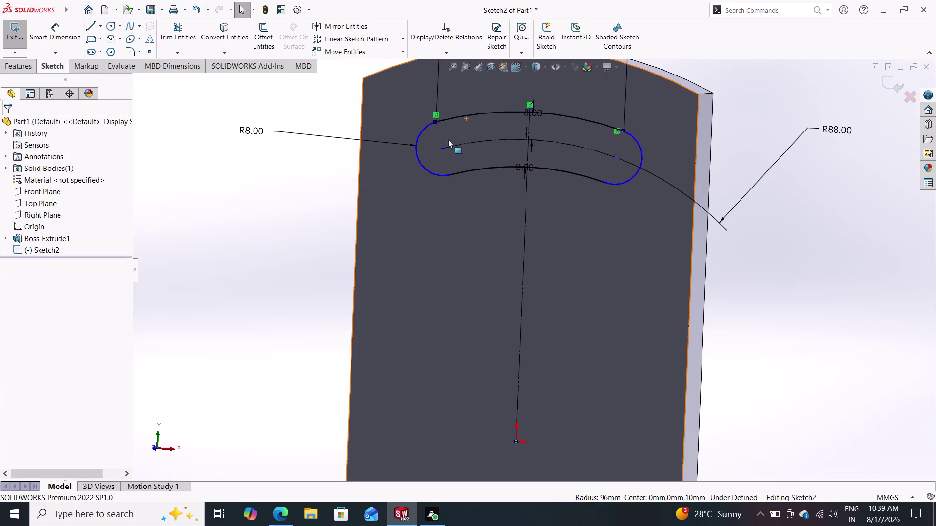
key(Escape)
key(Escape)
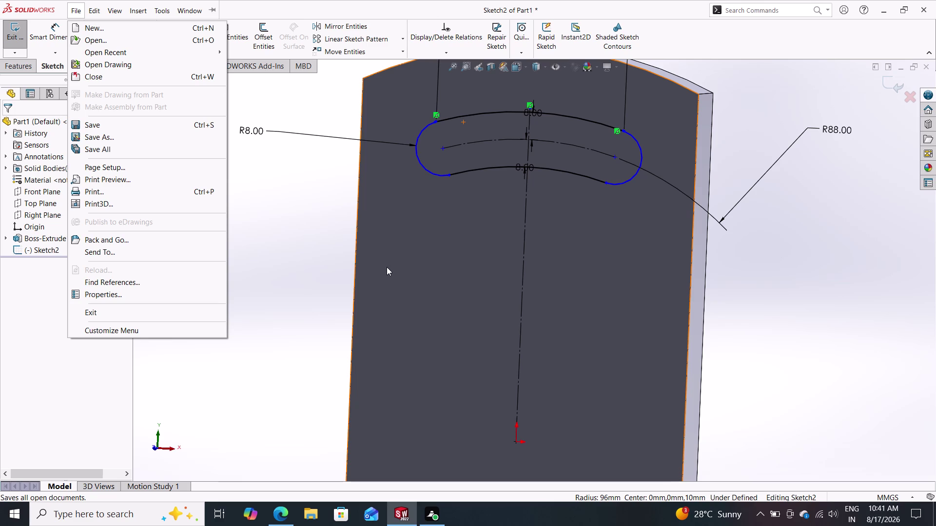
click(286, 240)
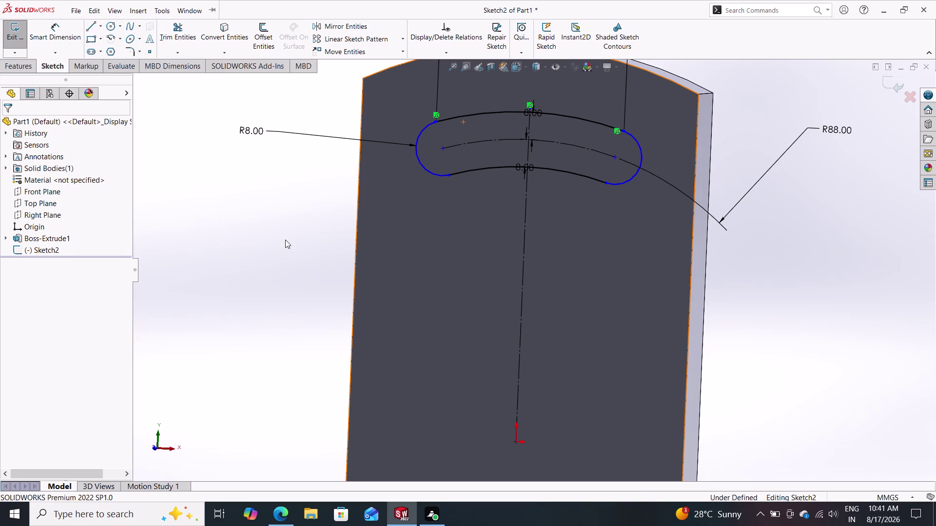
drag(356, 243, 350, 258)
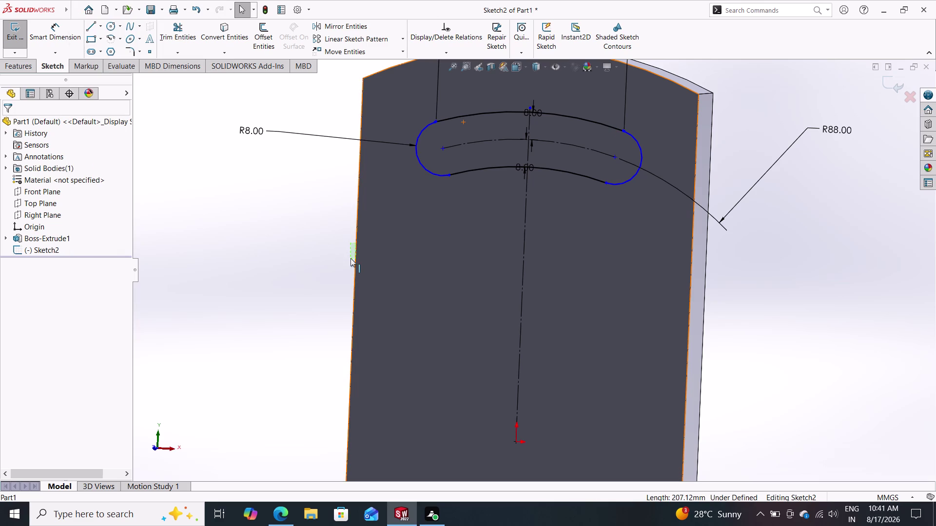
drag(350, 258, 319, 232)
drag(318, 232, 317, 221)
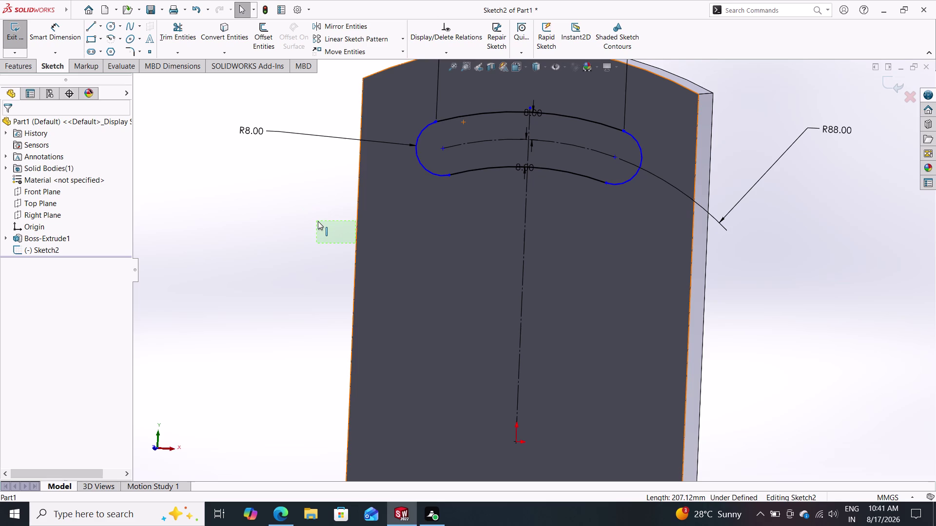
drag(317, 221, 308, 209)
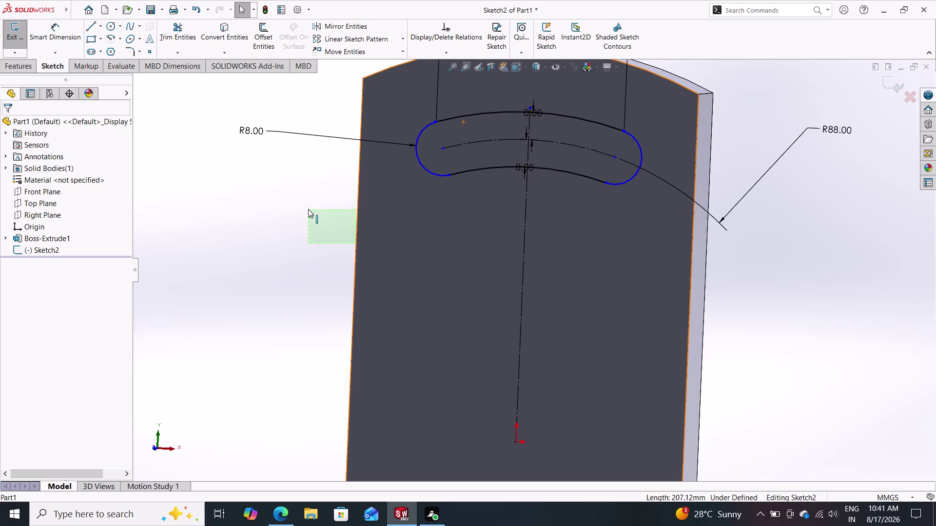
drag(308, 209, 337, 220)
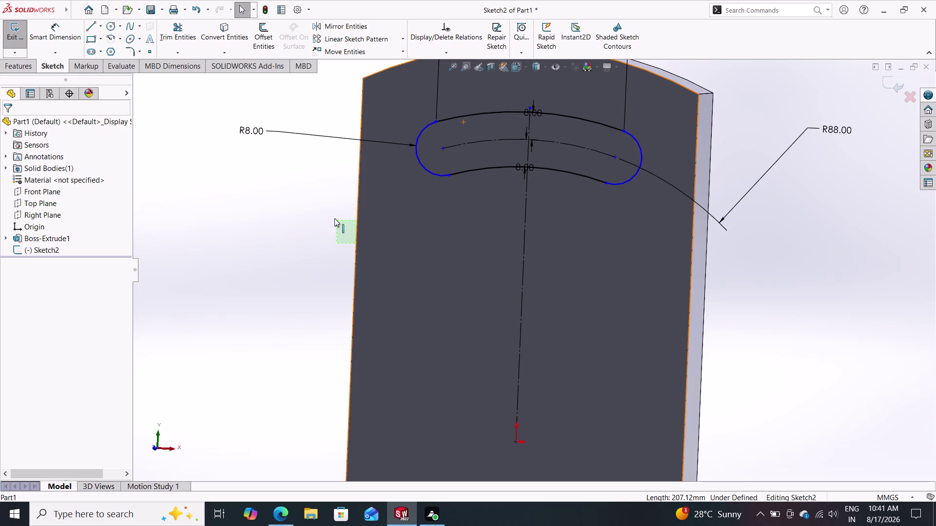
drag(336, 220, 326, 217)
drag(326, 218, 347, 240)
drag(347, 240, 344, 236)
drag(344, 236, 366, 255)
drag(365, 255, 321, 236)
drag(321, 236, 321, 234)
drag(321, 234, 322, 238)
drag(322, 238, 322, 238)
drag(322, 238, 332, 241)
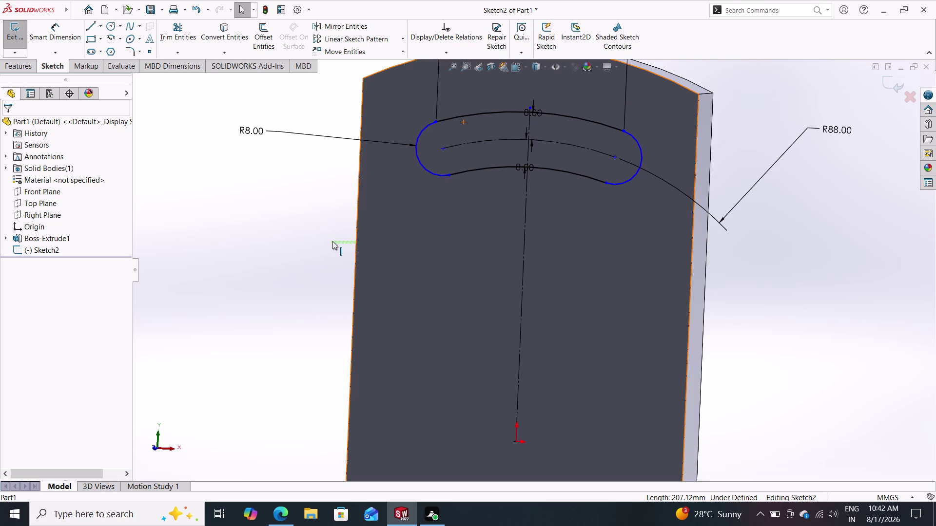
drag(332, 241, 335, 243)
drag(335, 243, 331, 241)
drag(331, 241, 332, 248)
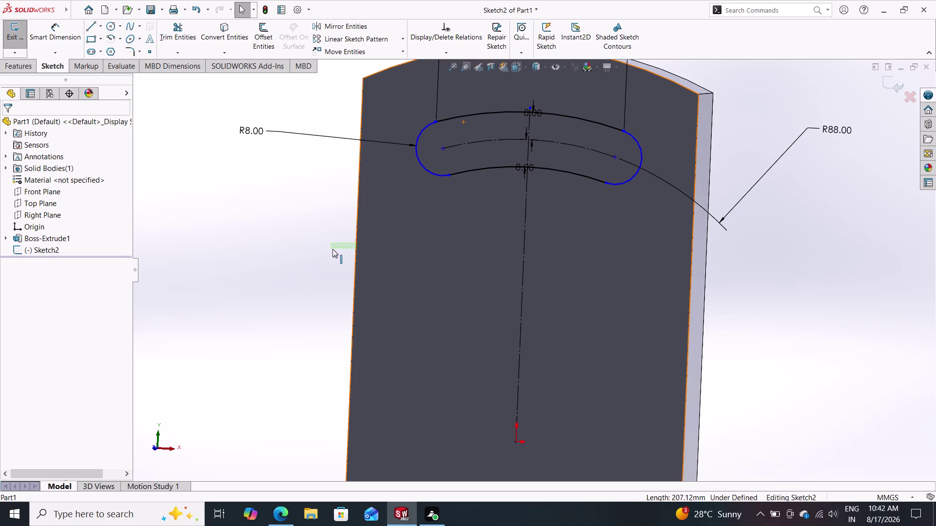
drag(331, 248, 320, 236)
drag(320, 236, 345, 251)
drag(345, 251, 328, 239)
drag(329, 239, 329, 239)
drag(329, 238, 331, 240)
drag(330, 239, 333, 234)
drag(333, 234, 333, 234)
drag(334, 234, 334, 222)
drag(333, 222, 316, 234)
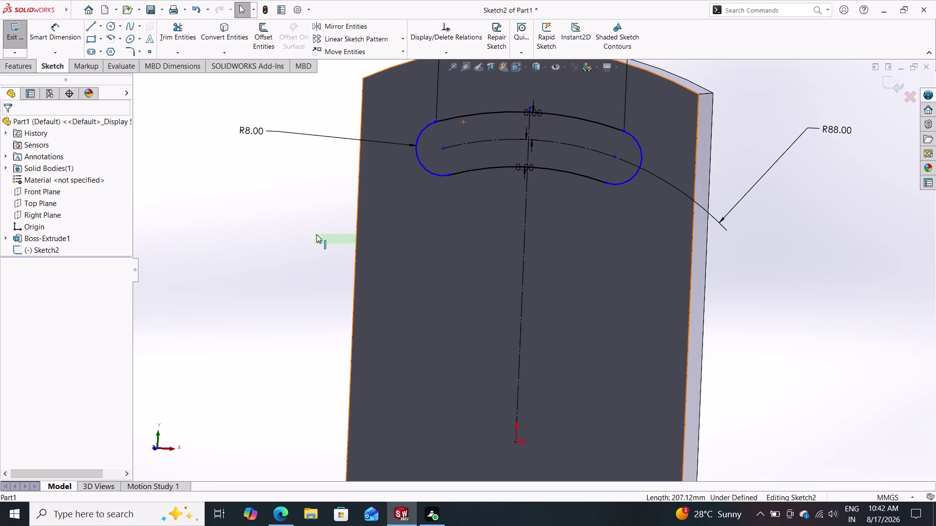
drag(316, 235, 322, 235)
scroll(down, 3)
scroll(up, 3)
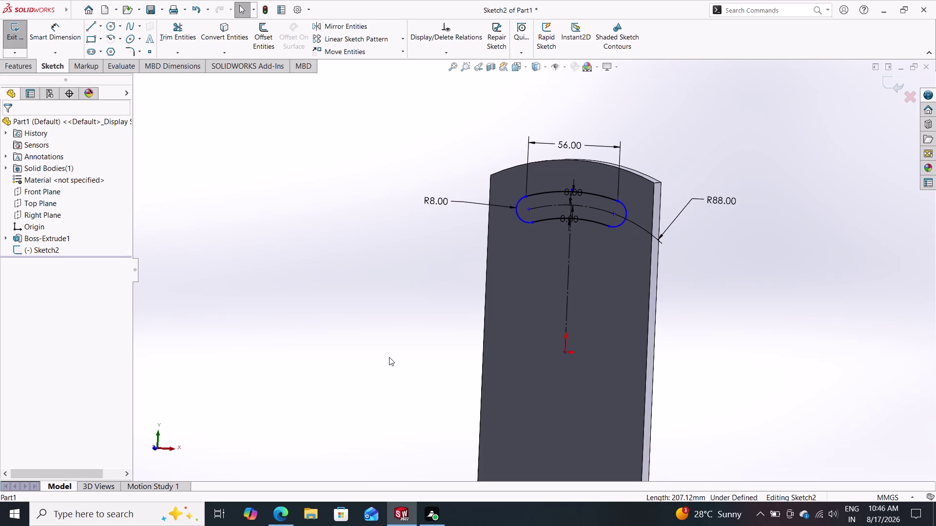
click(397, 383)
click(396, 383)
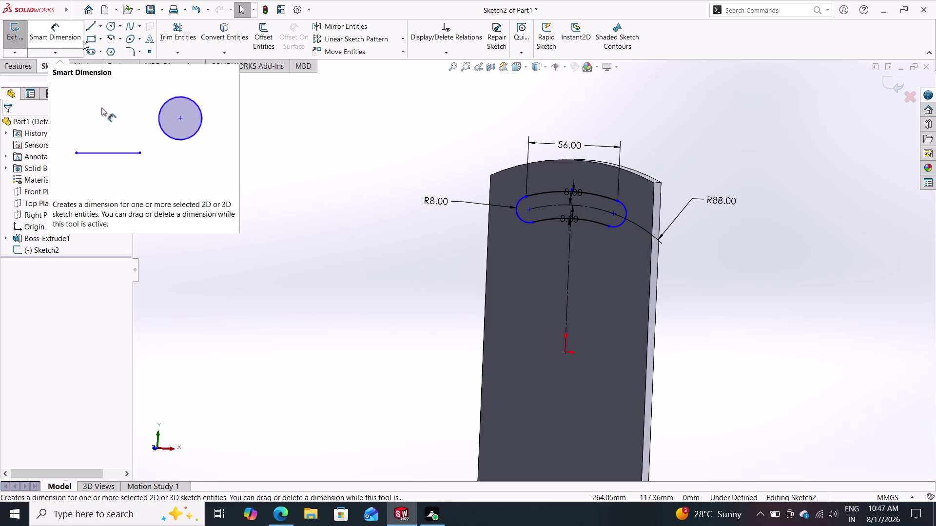
Move the Line tool beside the plate without placing any line, then exit it.
click(86, 27)
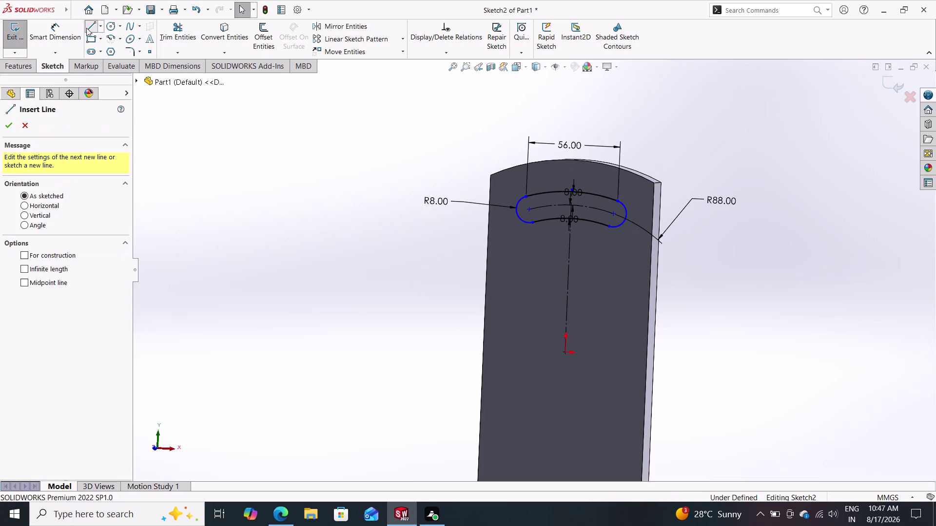
drag(262, 186, 266, 192)
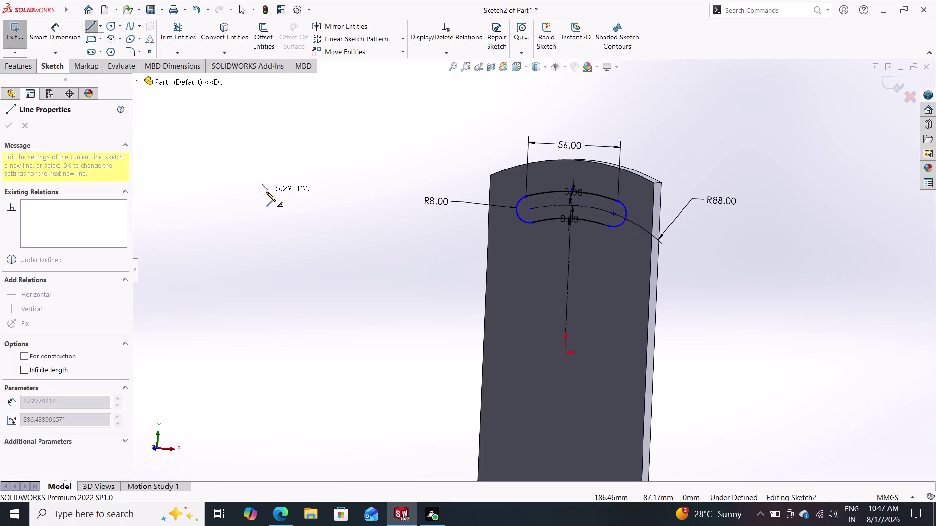
drag(267, 192, 268, 195)
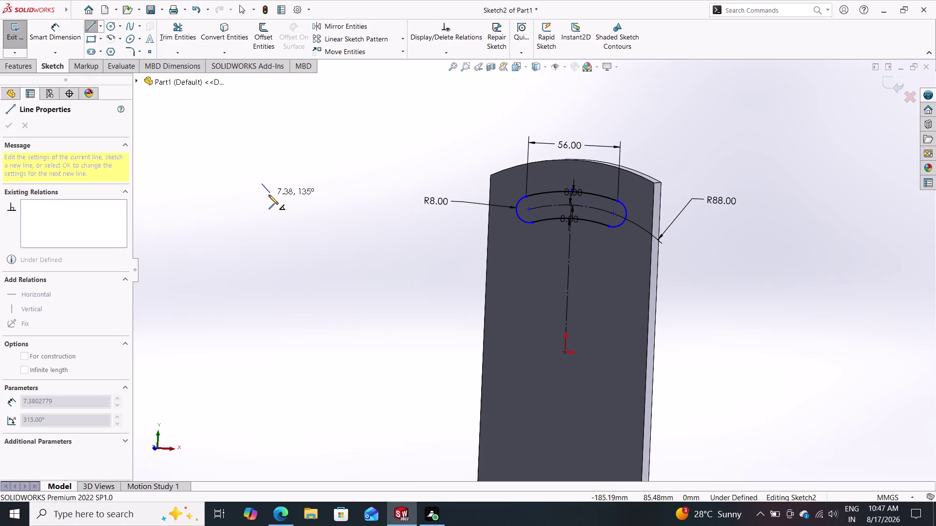
drag(268, 195, 268, 195)
drag(268, 195, 259, 190)
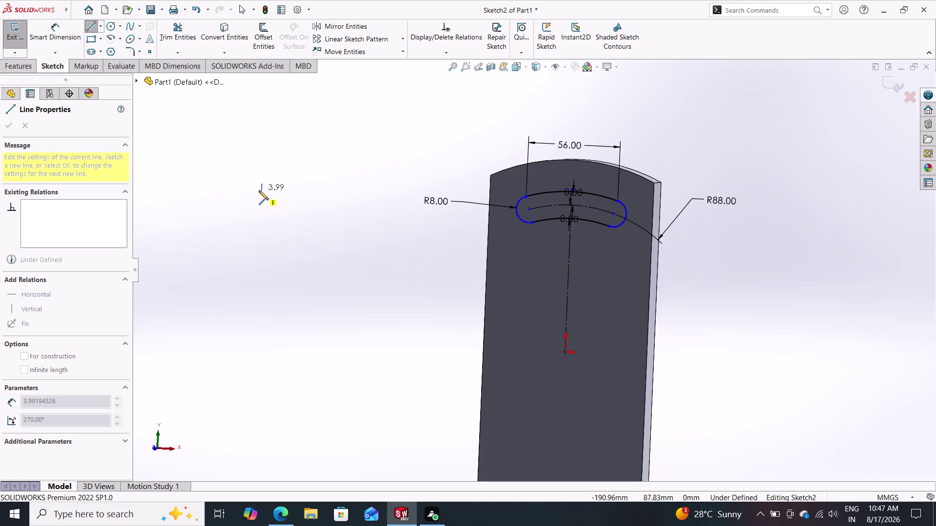
drag(259, 191, 259, 191)
drag(260, 191, 258, 192)
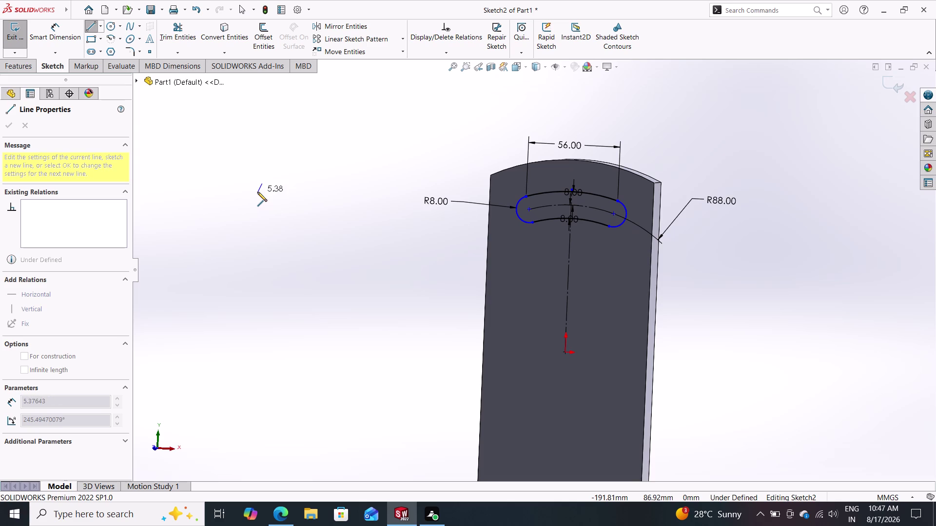
drag(257, 192, 258, 192)
drag(259, 191, 258, 192)
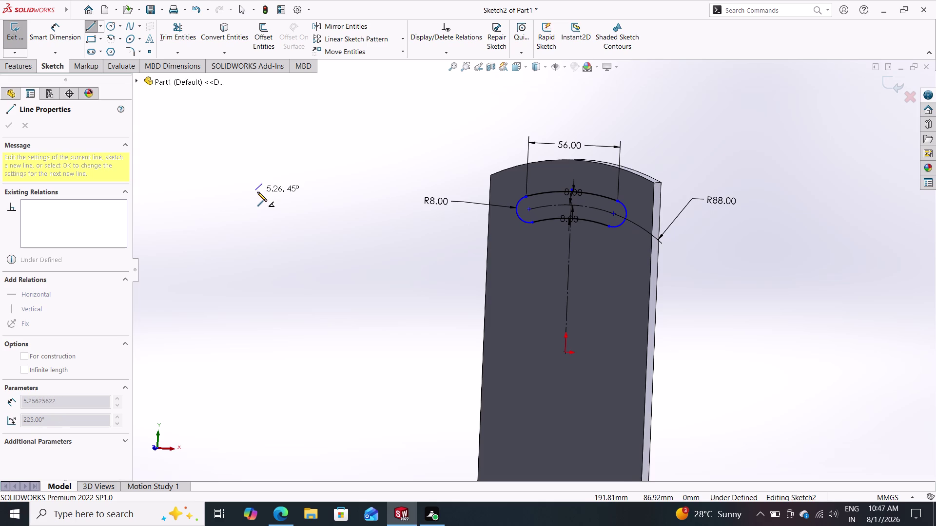
drag(257, 192, 256, 193)
drag(257, 192, 260, 191)
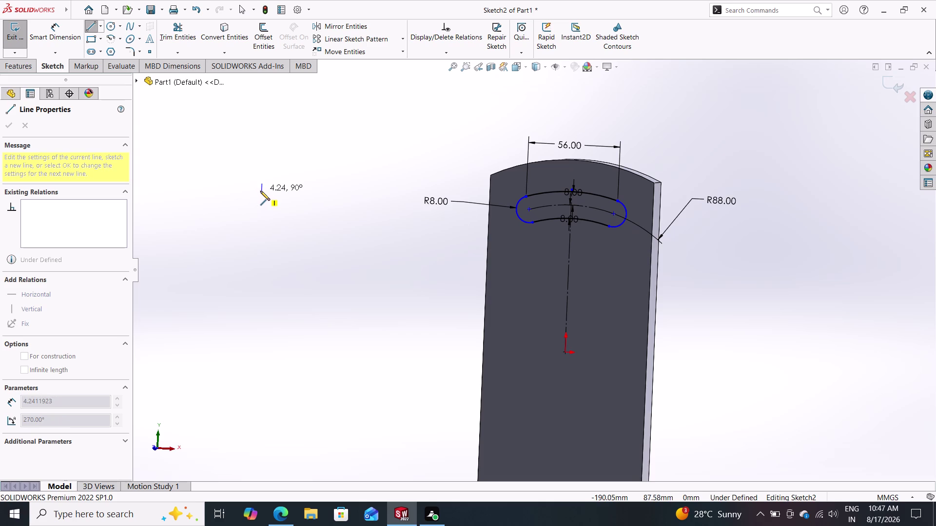
drag(261, 191, 261, 191)
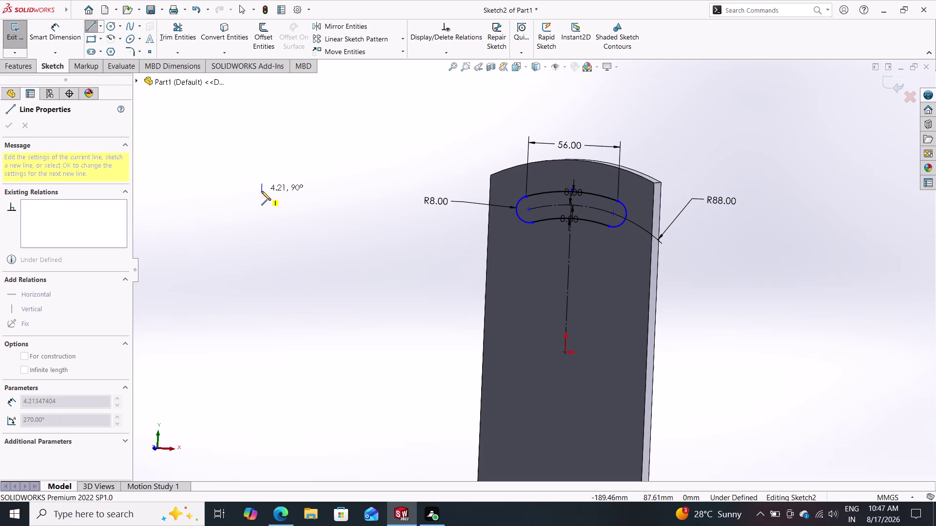
drag(262, 191, 258, 195)
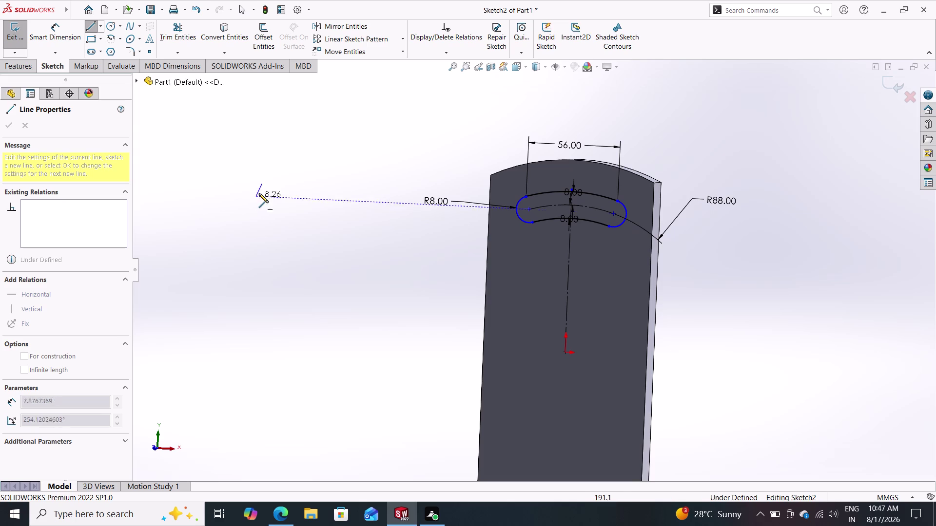
drag(258, 195, 262, 193)
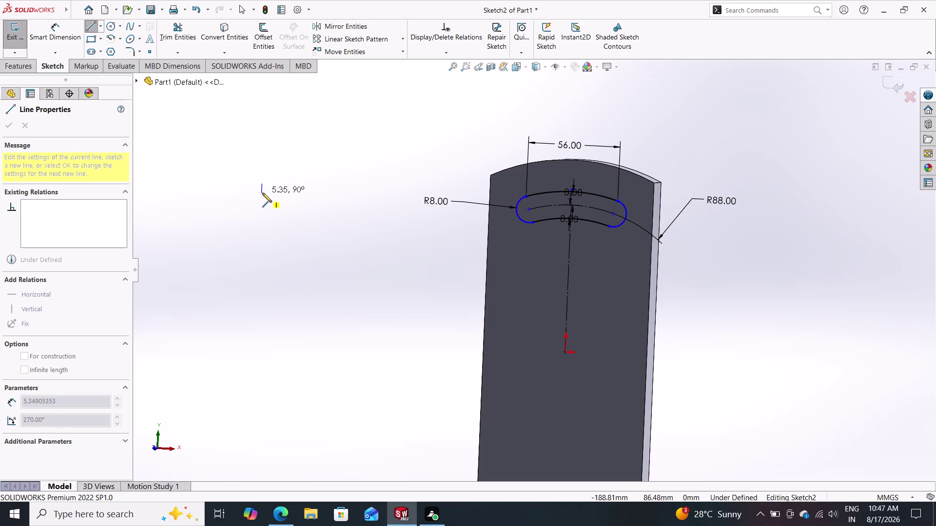
drag(262, 193, 261, 193)
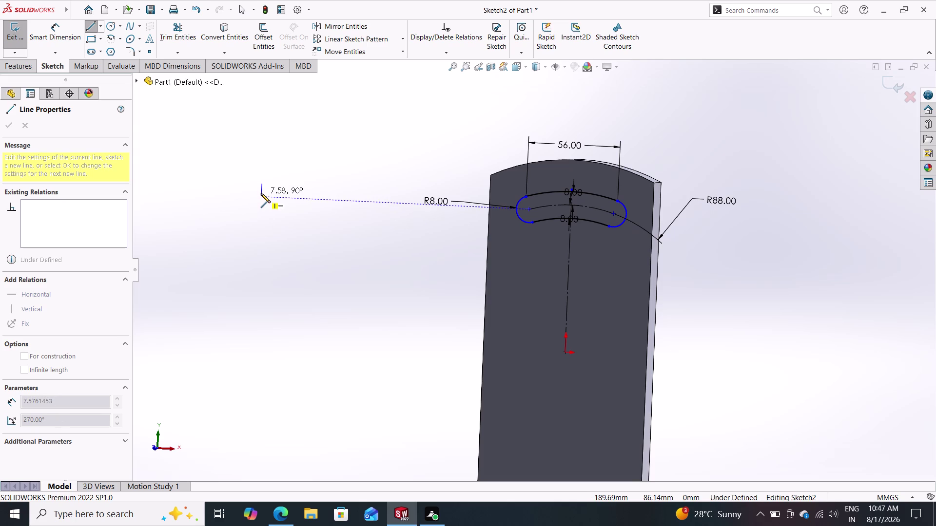
drag(261, 193, 262, 193)
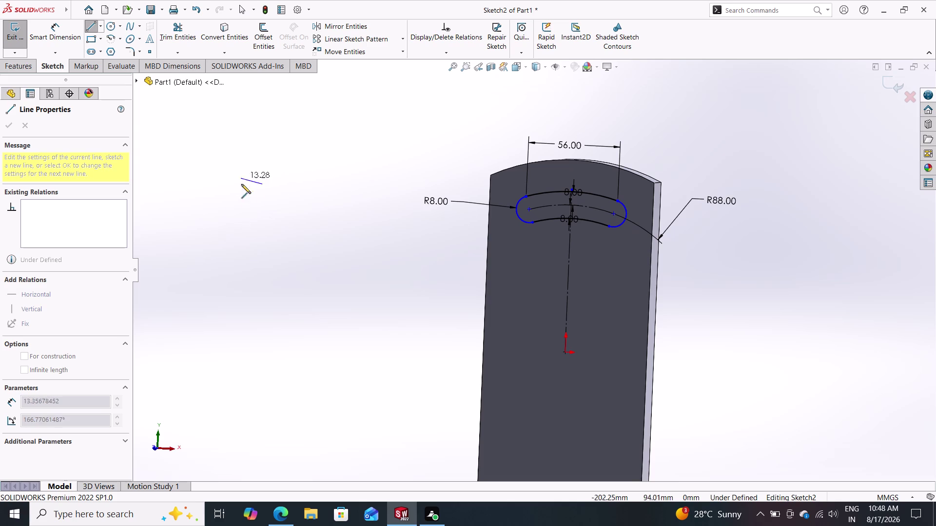
key(Escape)
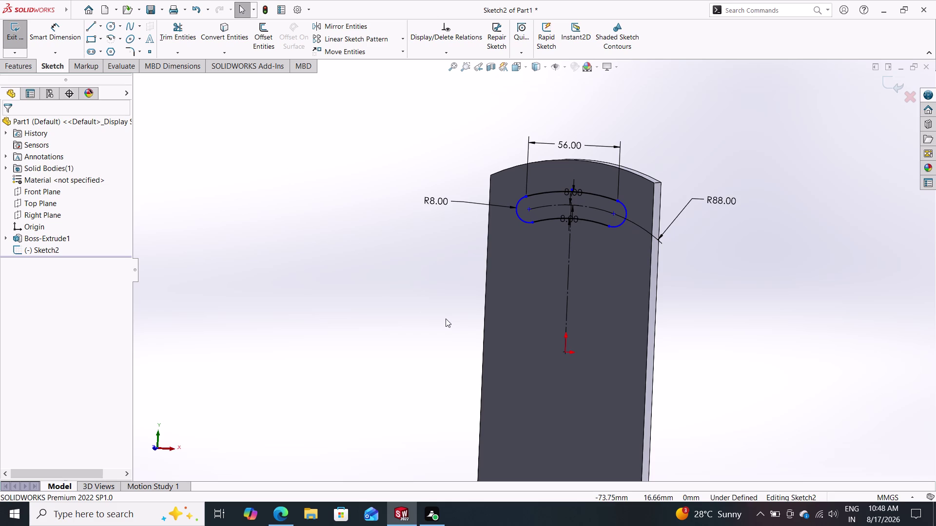
Zoom the view and exit Sketch2, keeping the curved slot outline on the plate.
scroll(down, 3)
scroll(up, 3)
scroll(up, 3)
scroll(up, 3)
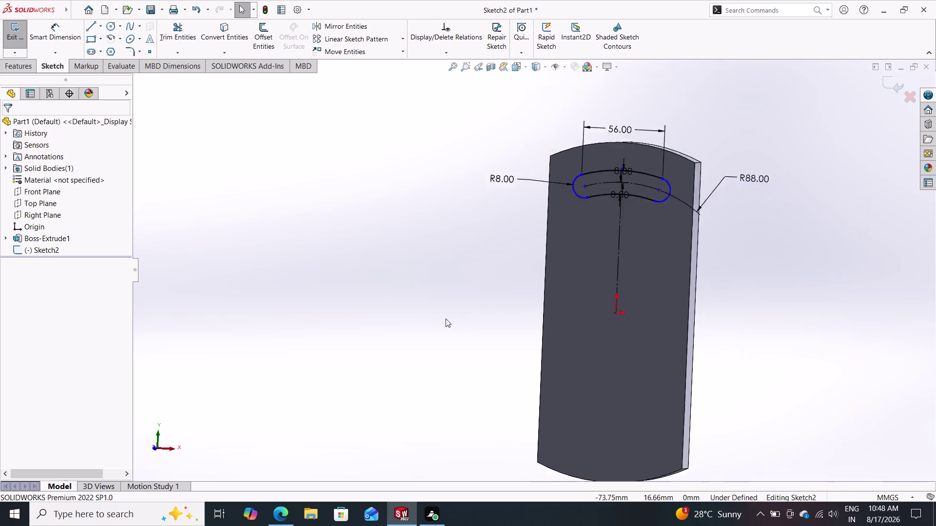
scroll(up, 3)
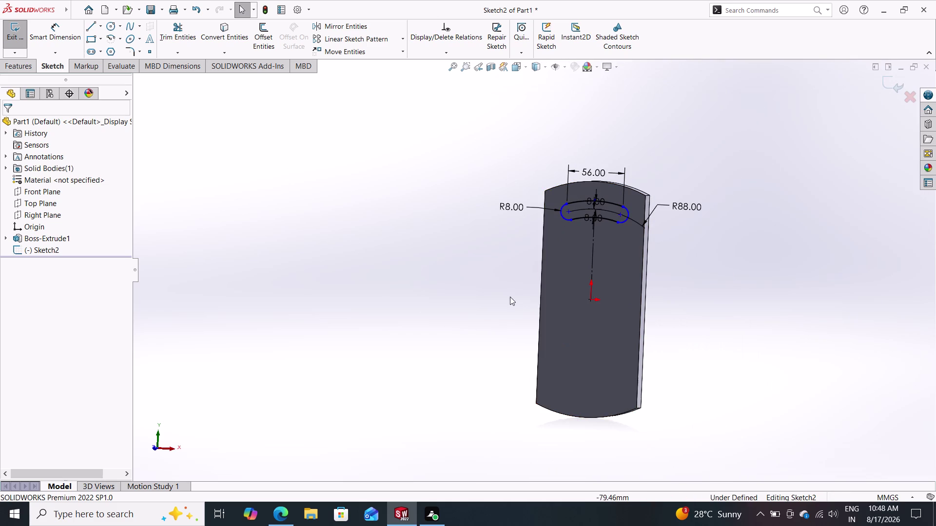
key(Escape)
key(Escape)
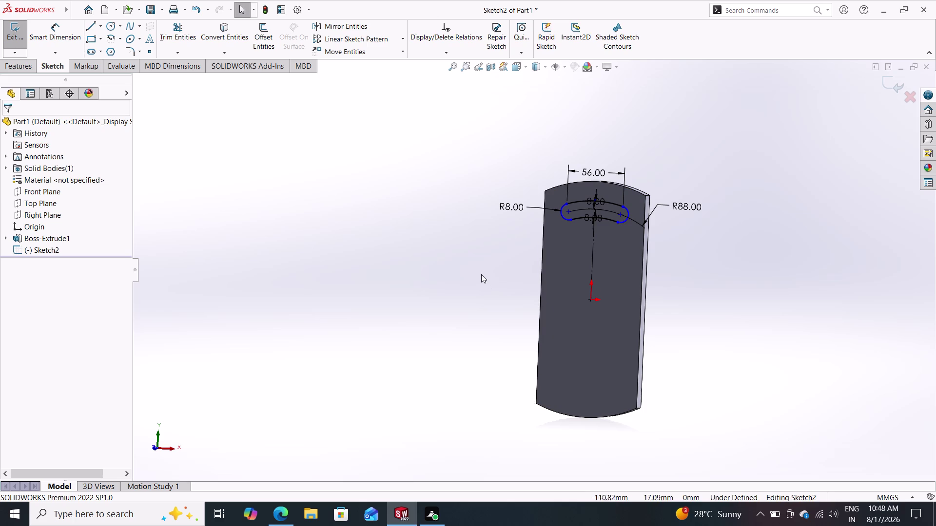
click(895, 82)
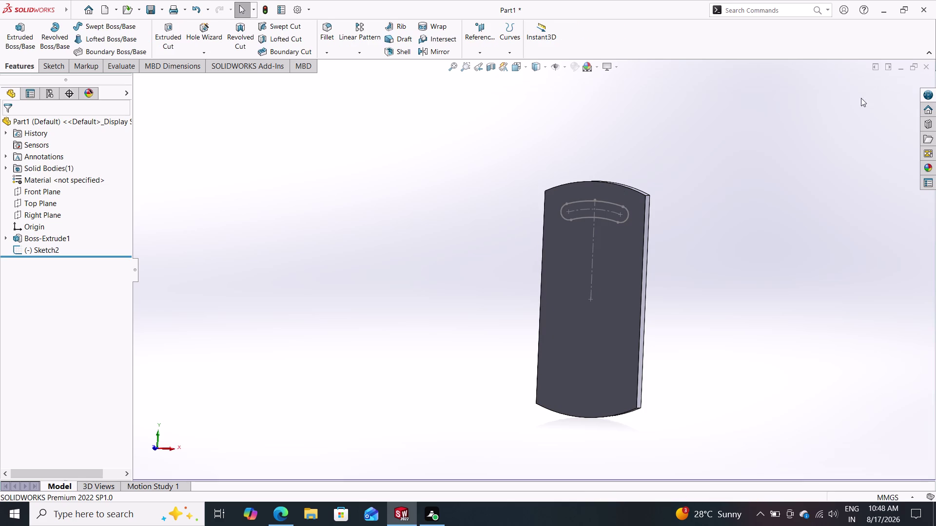
Start an Extruded Cut and pick the plate's front face to open Sketch3.
click(9, 37)
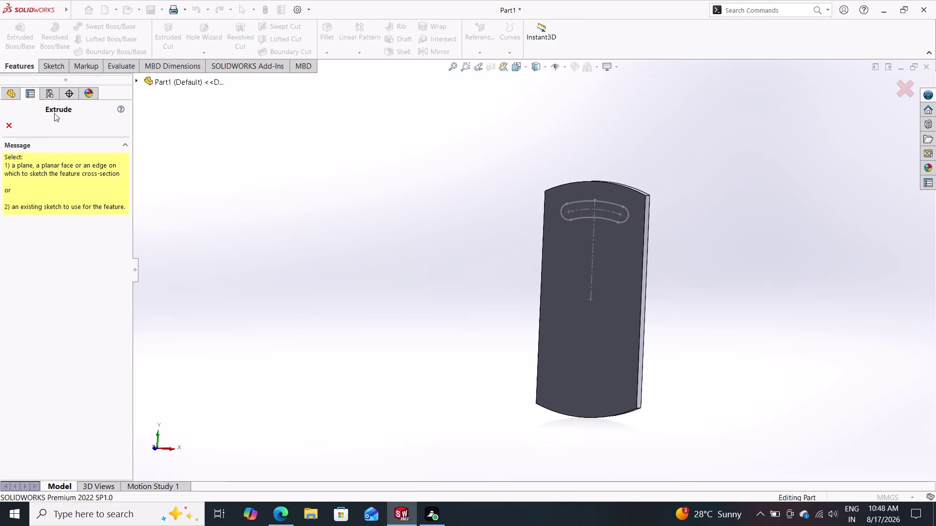
click(5, 126)
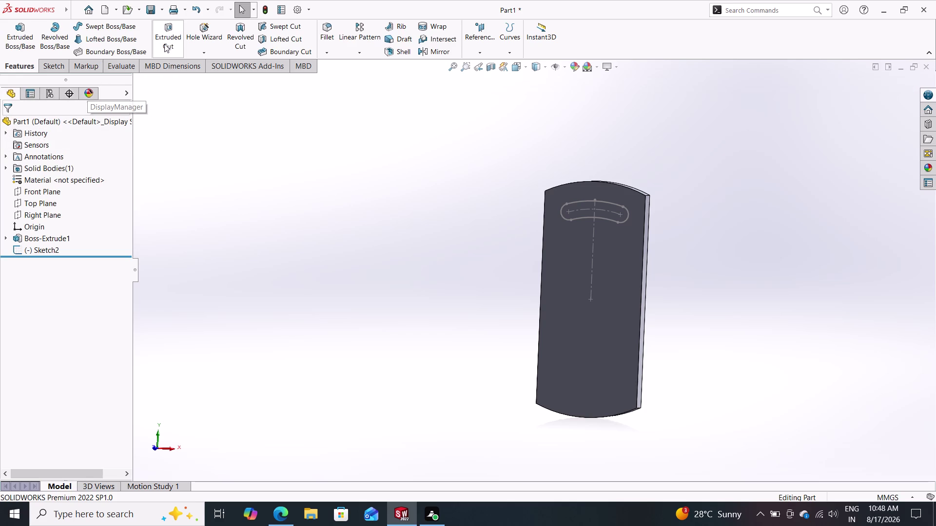
click(167, 30)
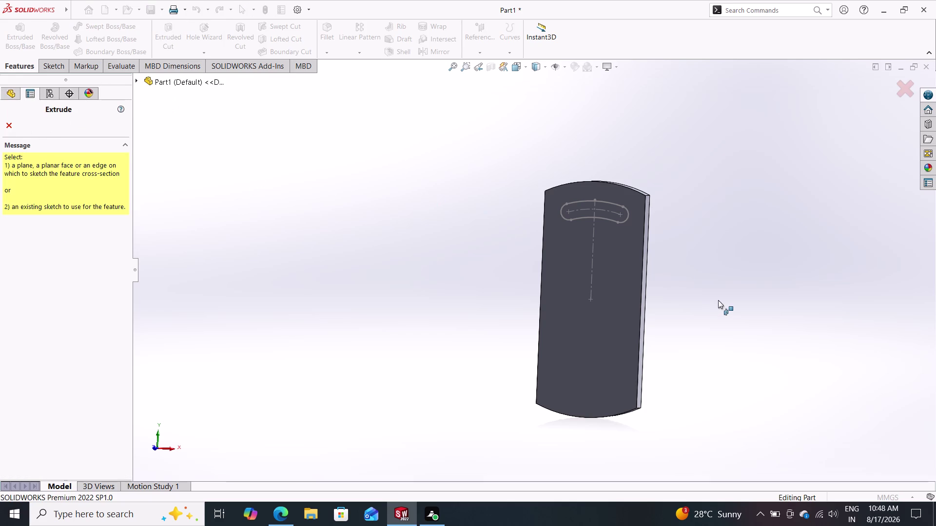
click(610, 206)
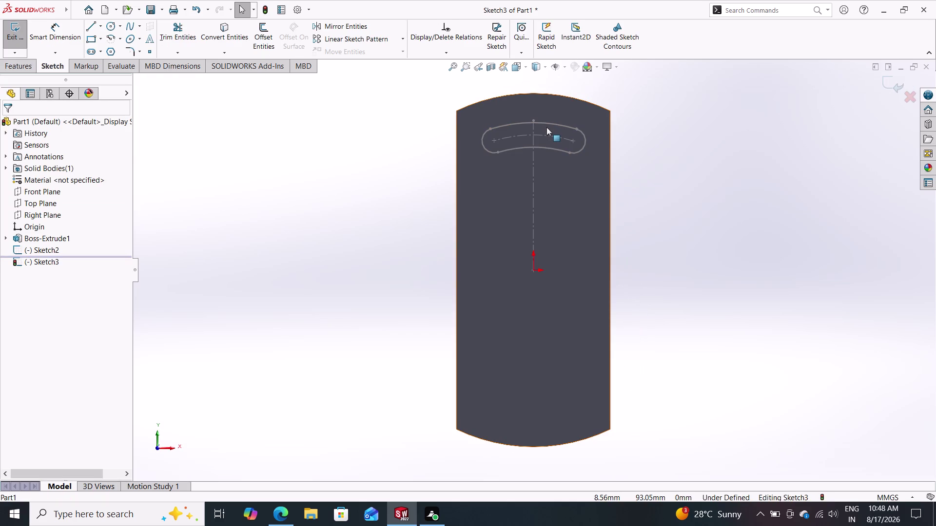
Try selecting the plate body and the slot outline, then clear the selections.
click(547, 128)
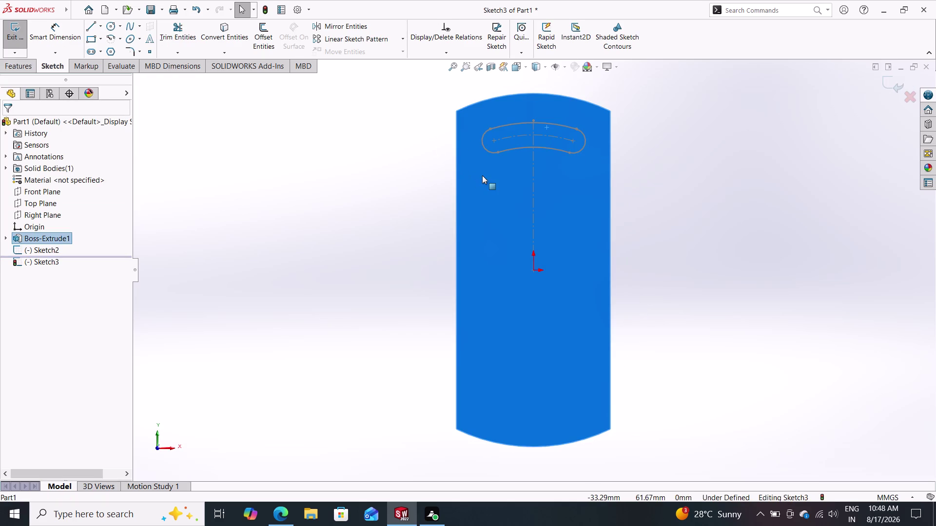
key(Escape)
key(Escape)
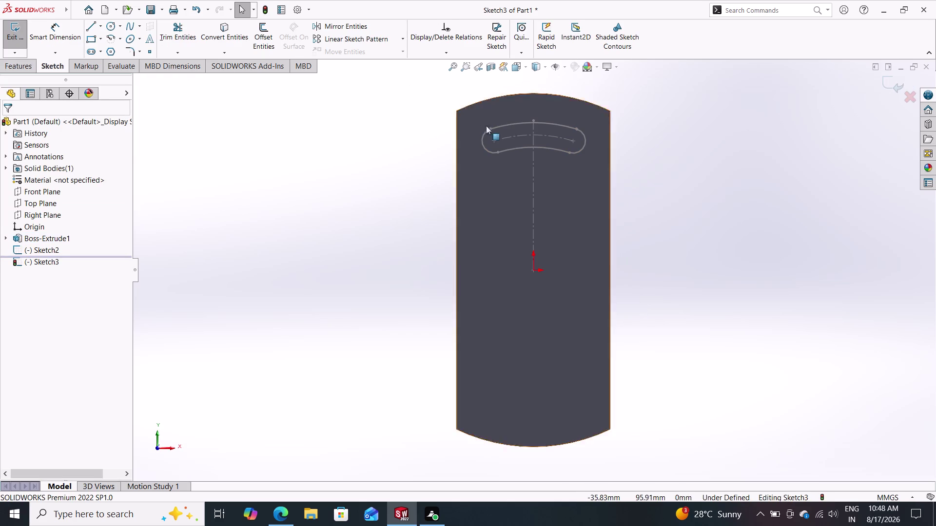
click(508, 131)
click(505, 129)
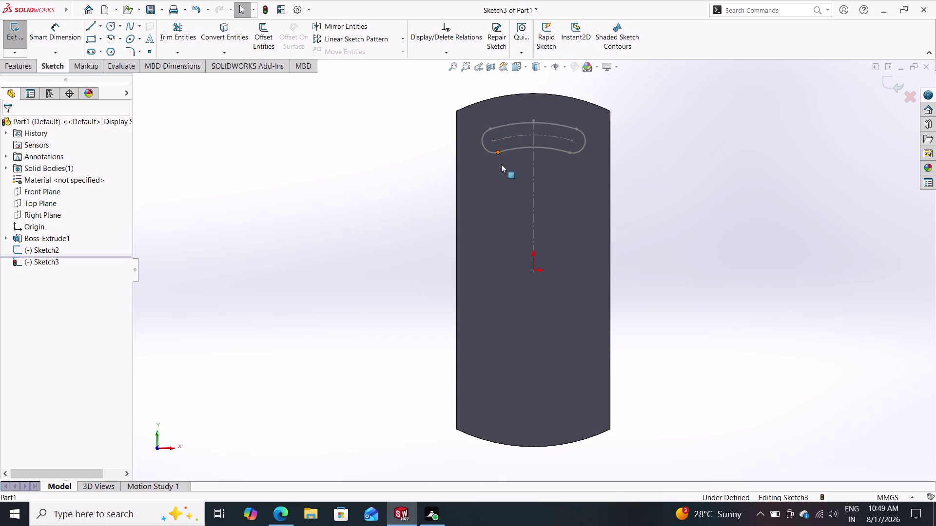
drag(502, 168, 508, 176)
click(513, 193)
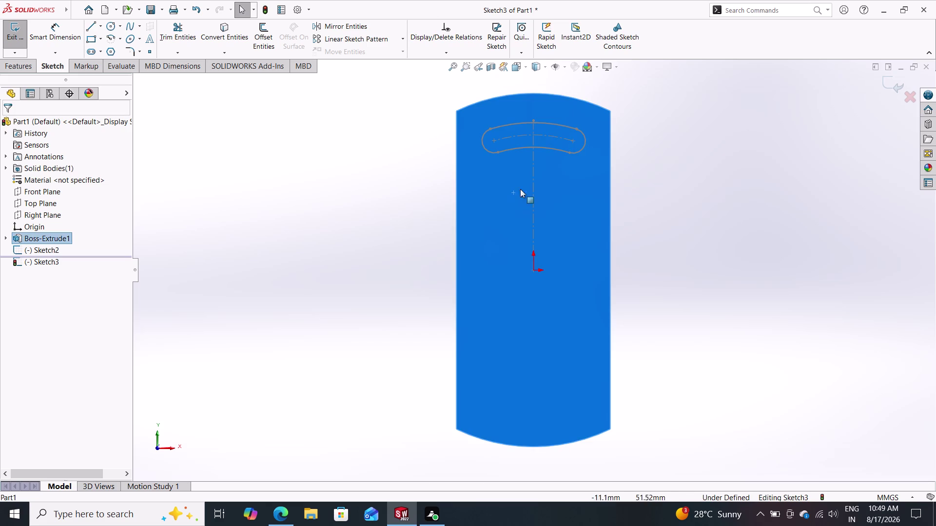
click(531, 179)
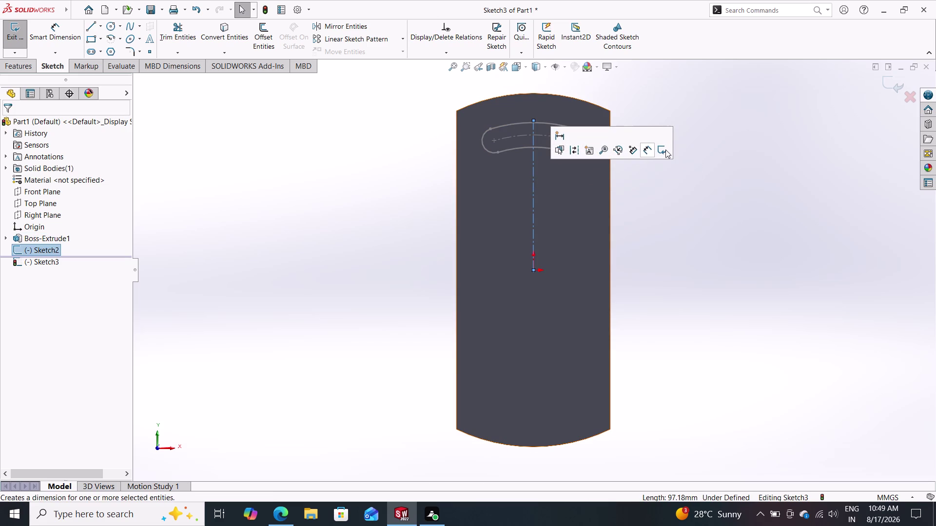
key(Escape)
key(Escape)
key(Escape)
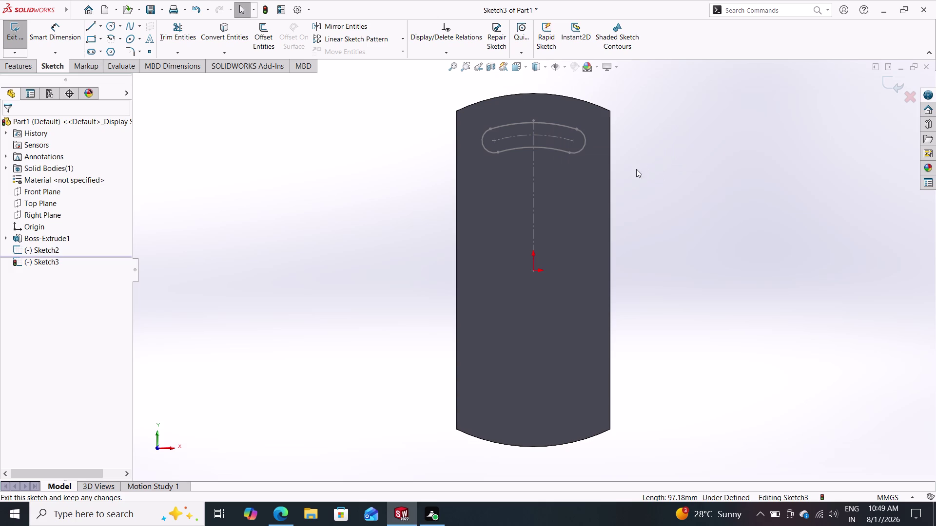
Select the right half of the slot outline and attempt to delete it.
triple_click(580, 133)
click(580, 133)
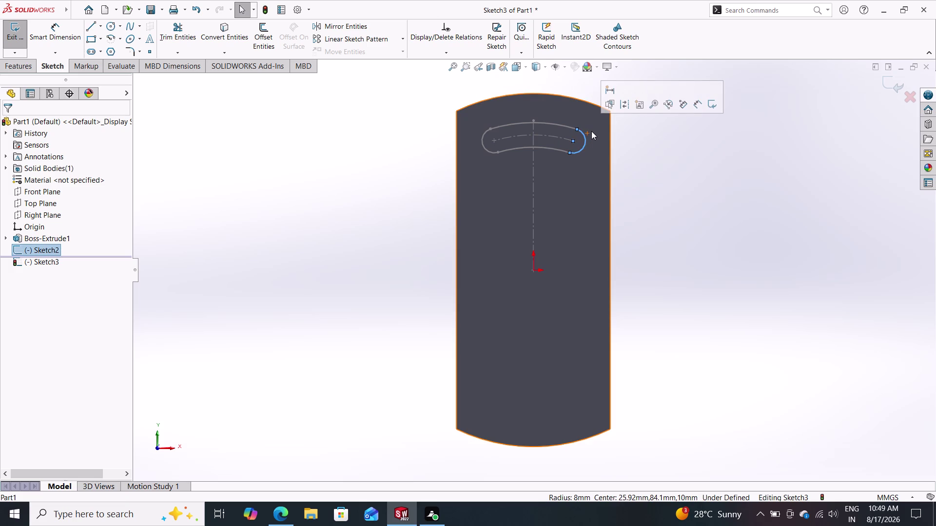
drag(587, 119, 522, 153)
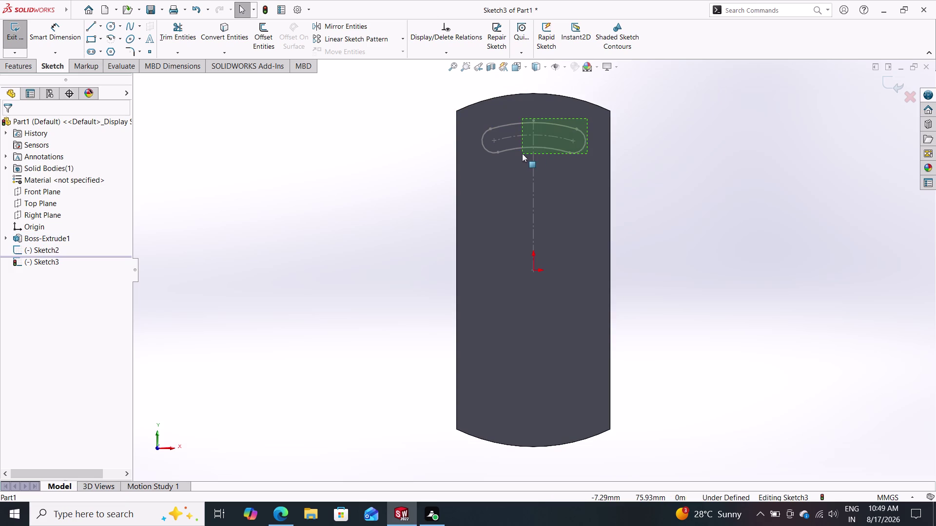
drag(521, 153, 474, 173)
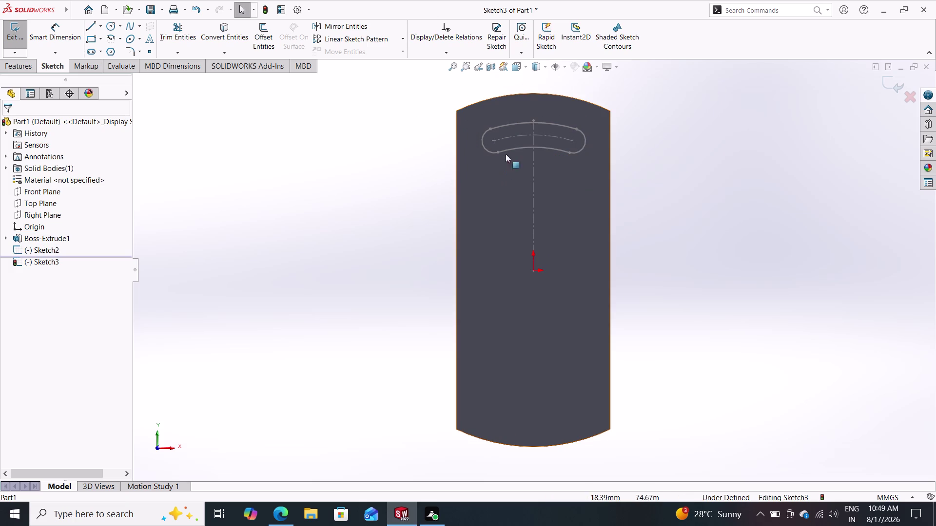
click(522, 127)
key(Delete)
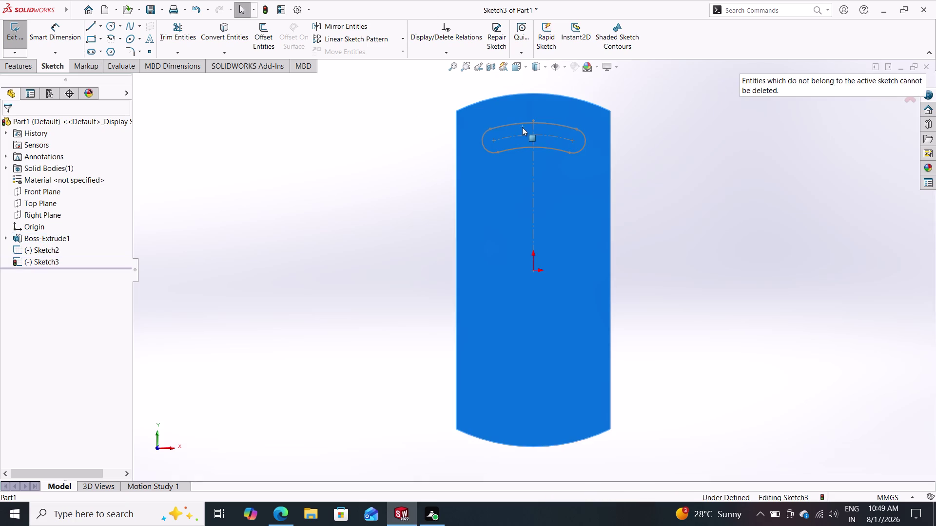
key(Escape)
key(Escape)
key(Escape)
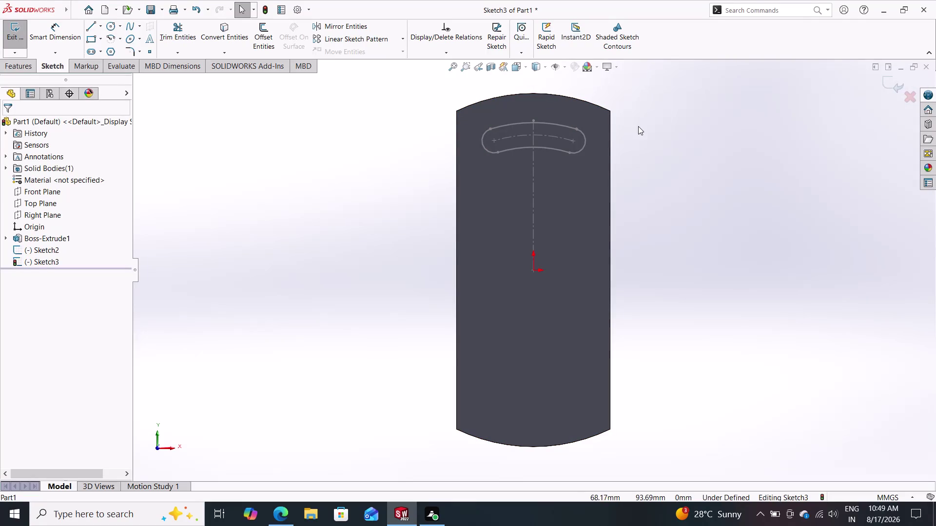
Undo to discard empty Sketch3 and reopen Sketch2 with its R8, R88 and 56 dimensions.
double_click(522, 122)
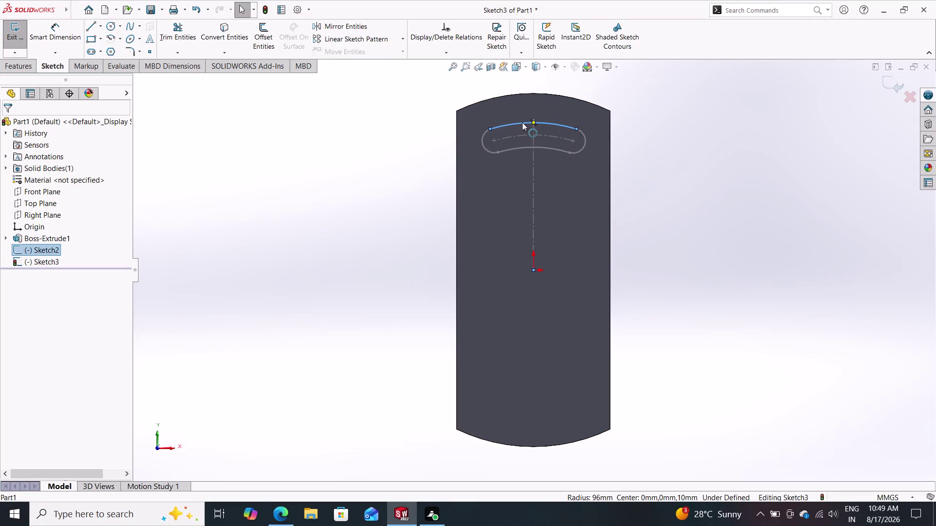
click(522, 122)
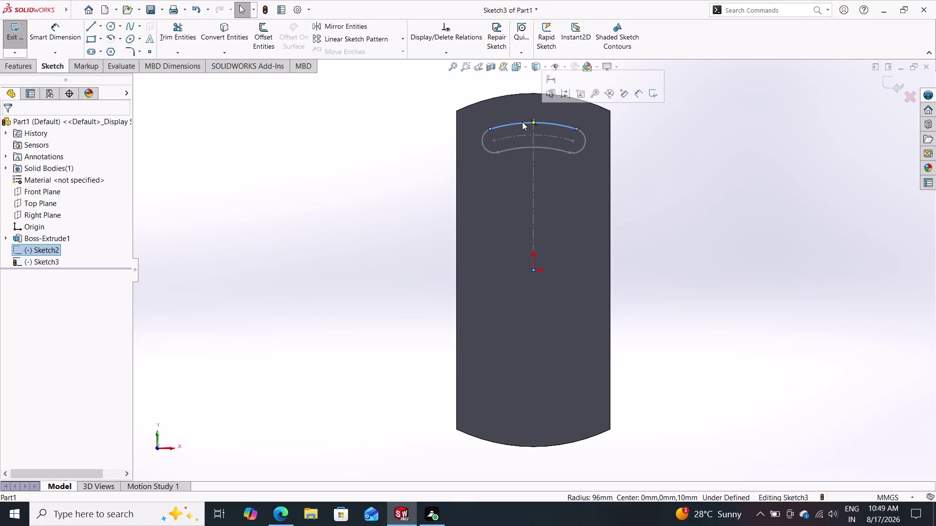
click(501, 174)
triple_click(501, 171)
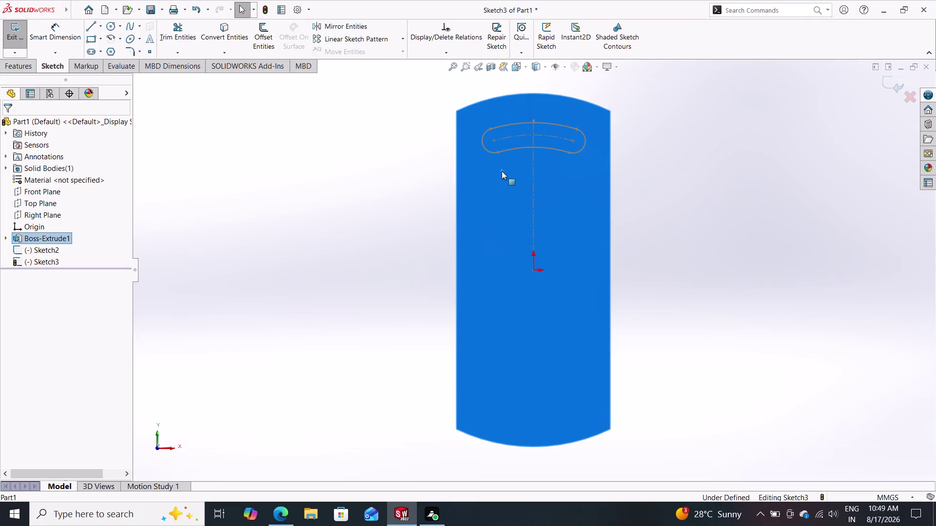
click(501, 171)
key(Escape)
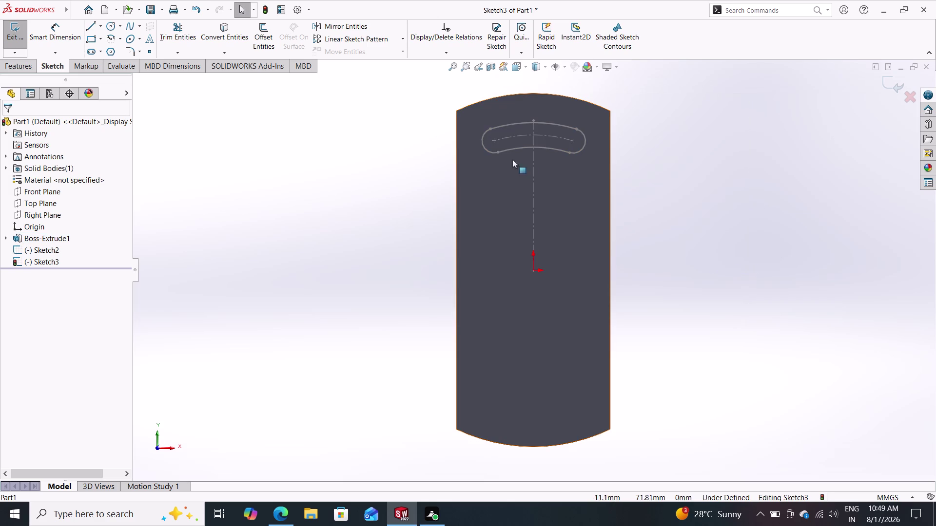
key(ctrl+z)
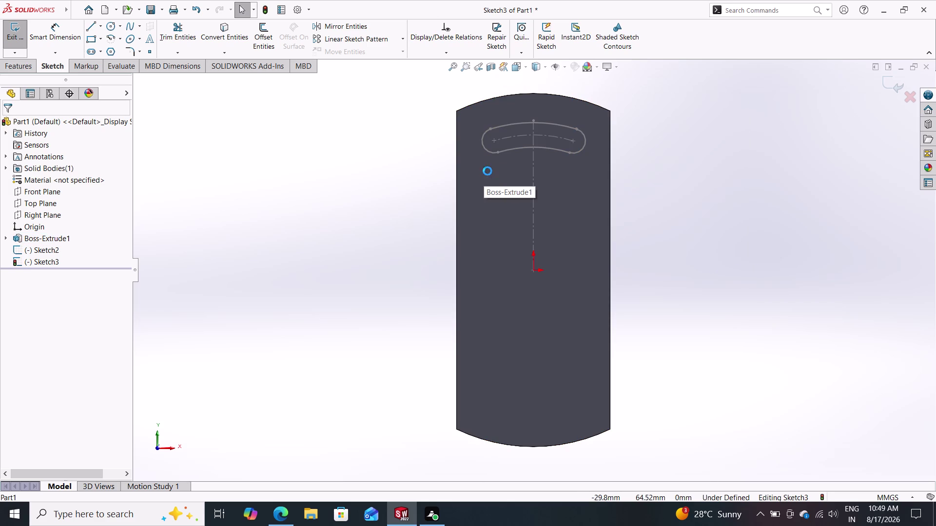
key(ctrl+z)
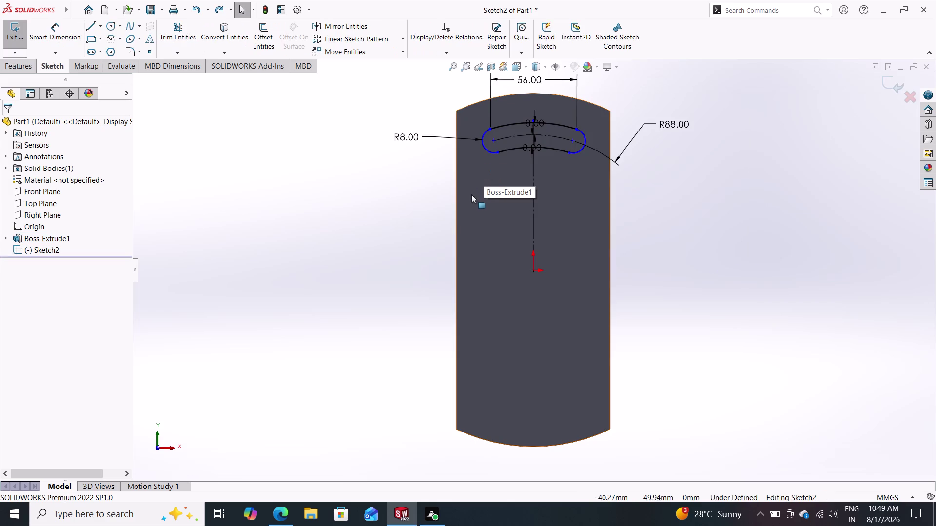
key(Escape)
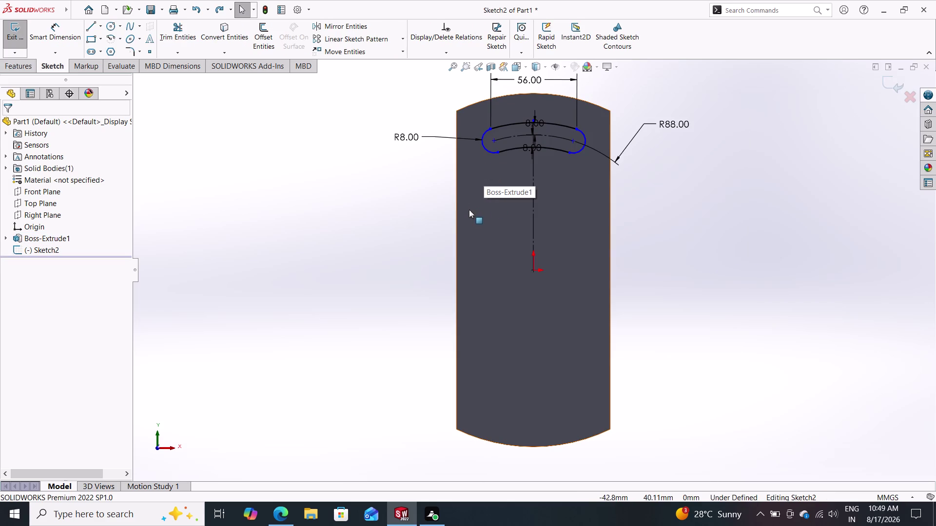